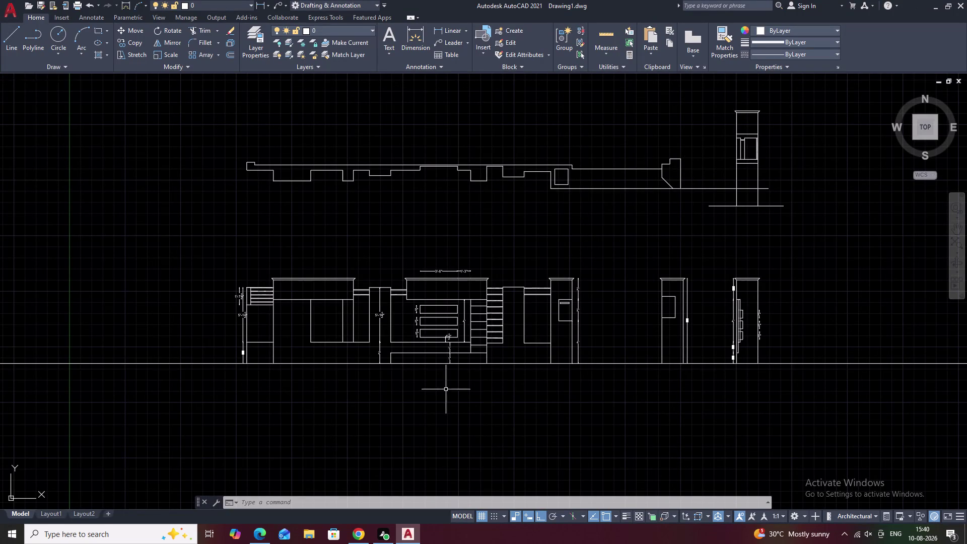
Dimension the roof profile's top step as 9" with a linear dimension above it.
scroll(up, 3)
middle_drag(429, 336, 785, 280)
scroll(down, 3)
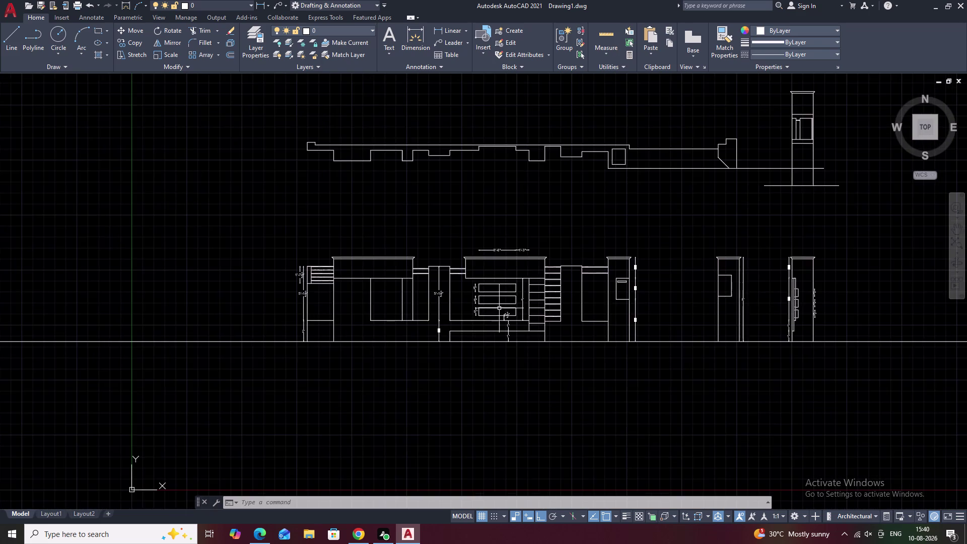
middle_drag(453, 317, 624, 287)
scroll(up, 3)
middle_drag(563, 309, 447, 337)
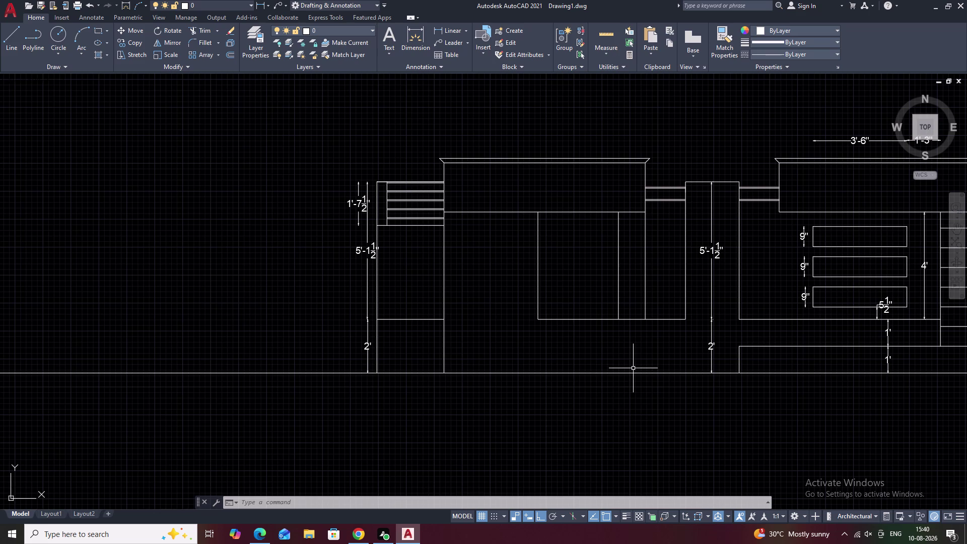
middle_drag(600, 344, 417, 353)
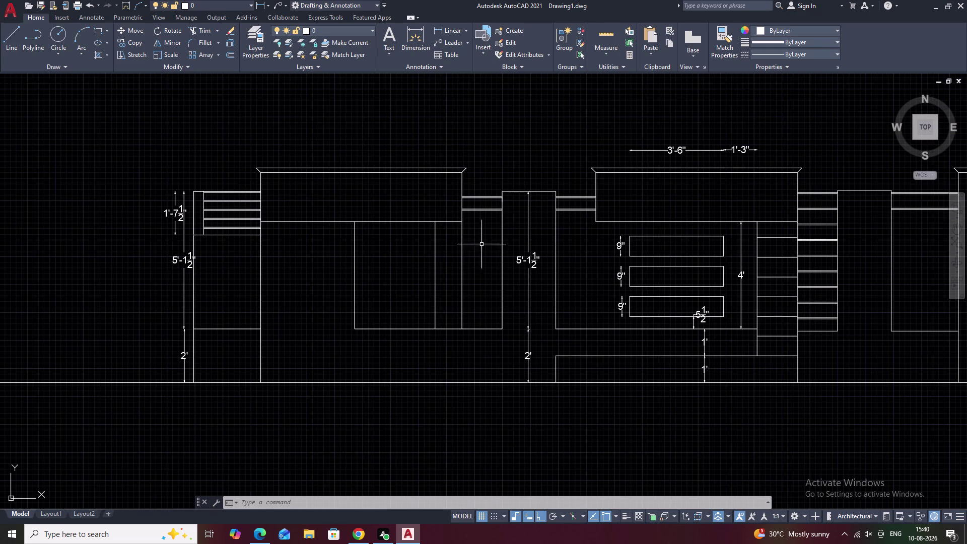
middle_drag(519, 269, 462, 279)
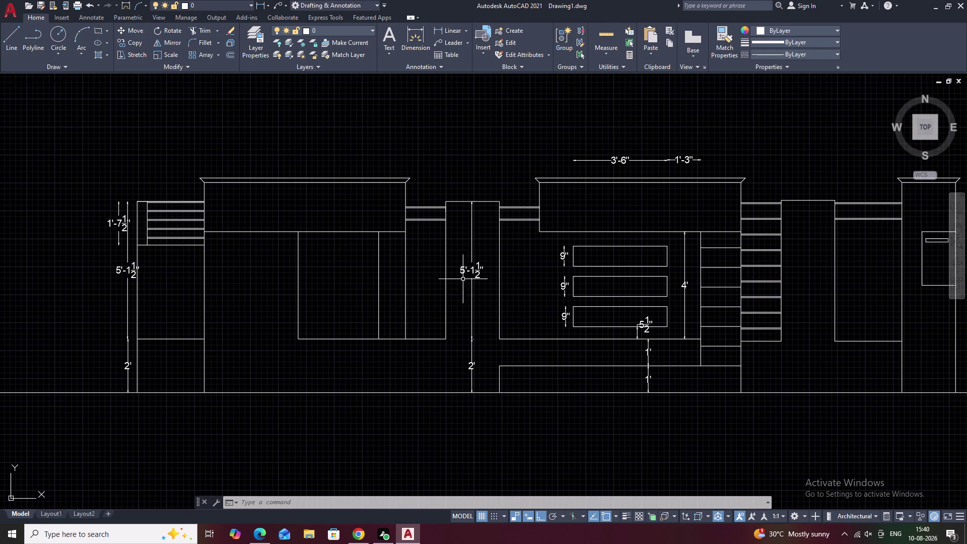
middle_drag(528, 284, 433, 292)
scroll(down, 3)
middle_drag(459, 262, 451, 314)
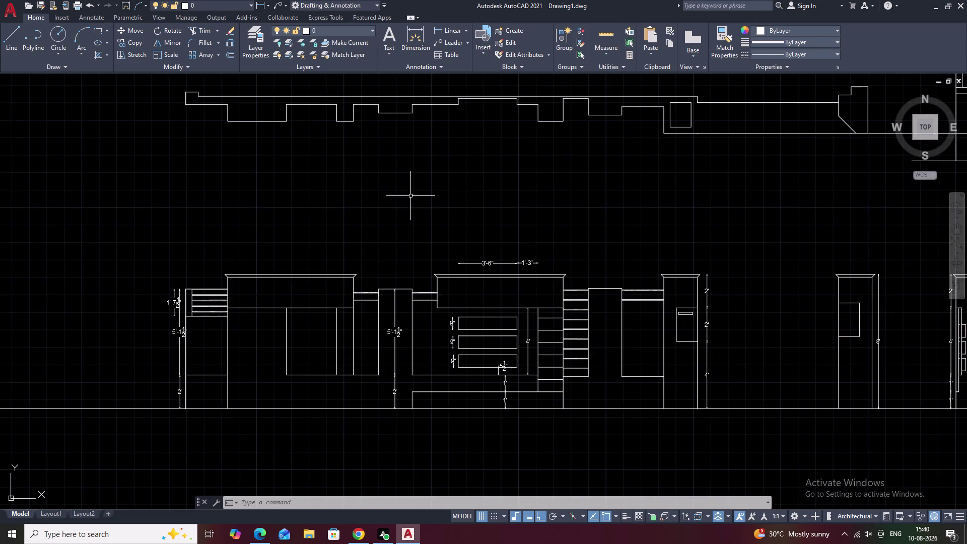
middle_drag(407, 188, 404, 265)
middle_drag(336, 225, 382, 258)
middle_drag(285, 236, 277, 273)
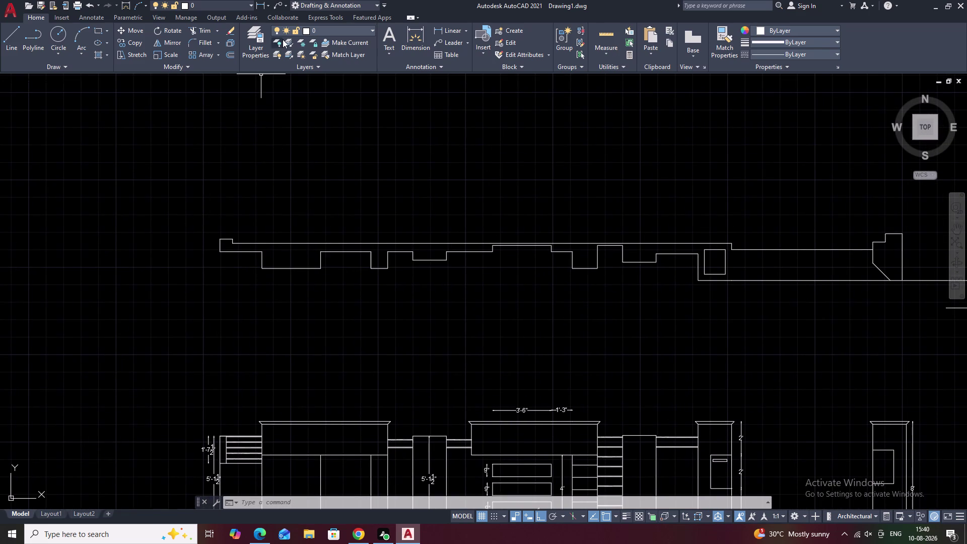
click(437, 25)
scroll(up, 3)
click(450, 28)
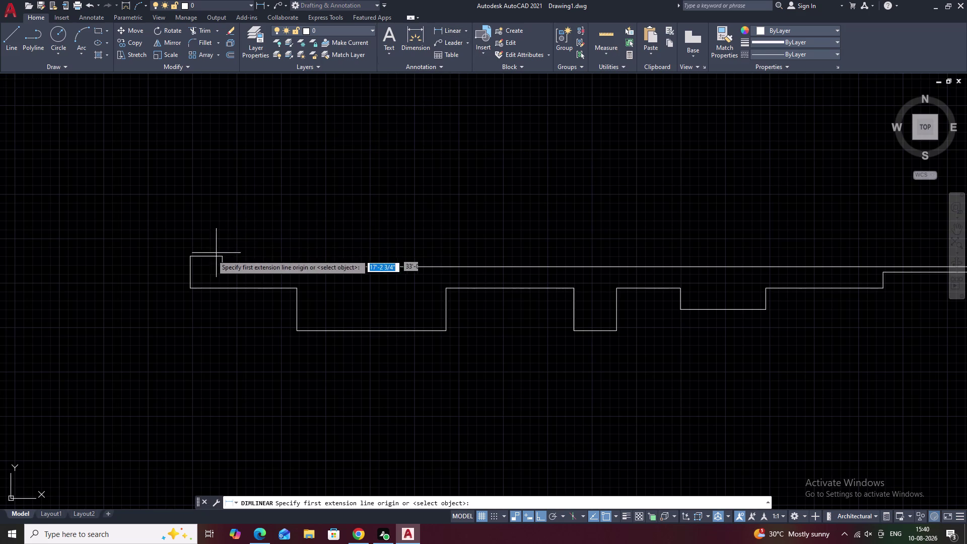
click(189, 258)
click(221, 255)
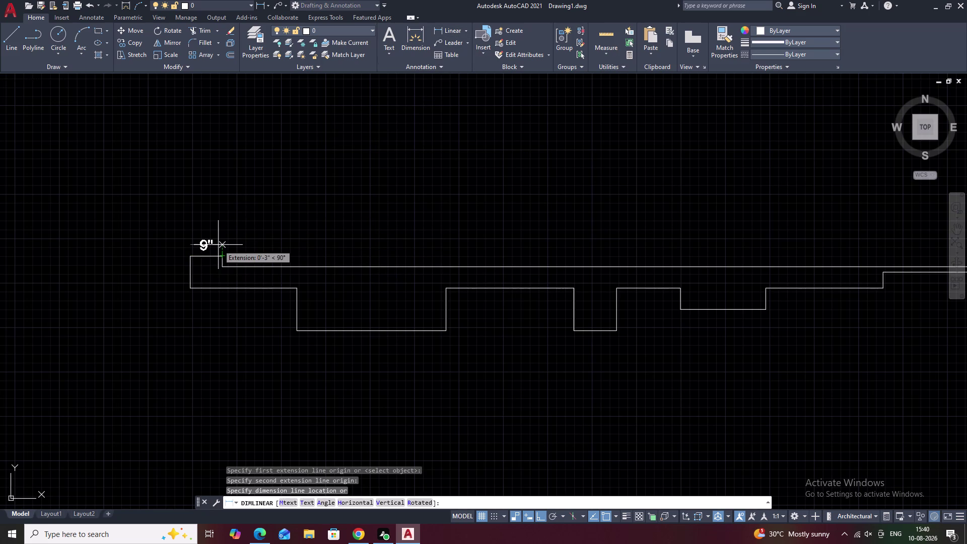
click(218, 244)
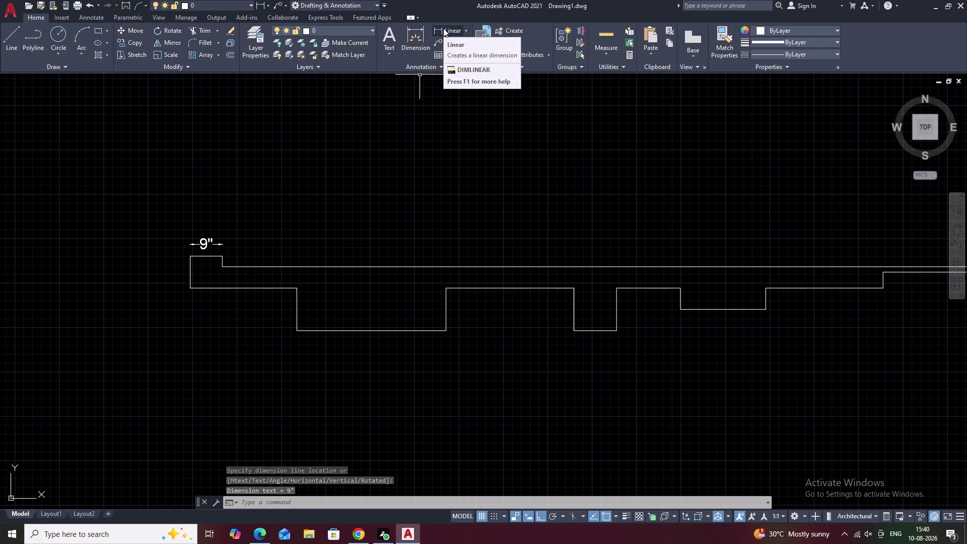
Add a 4½" linear dimension to the left edge height, placed left of the edge.
click(444, 28)
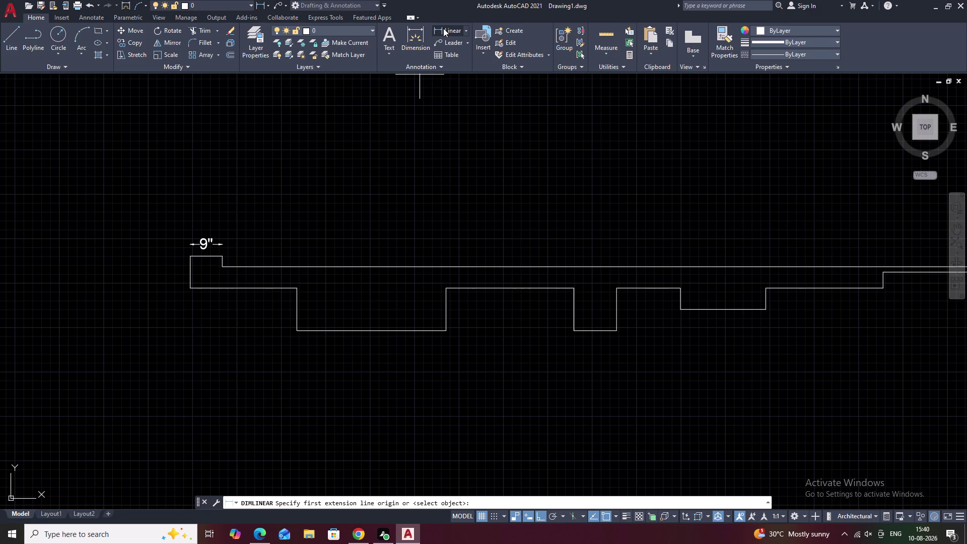
middle_drag(233, 332, 286, 158)
middle_drag(327, 337, 359, 163)
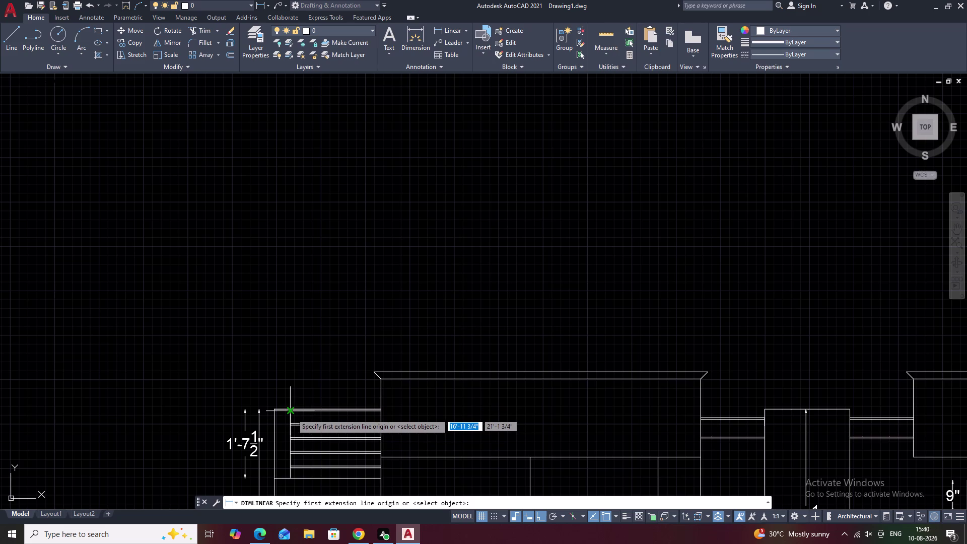
scroll(up, 3)
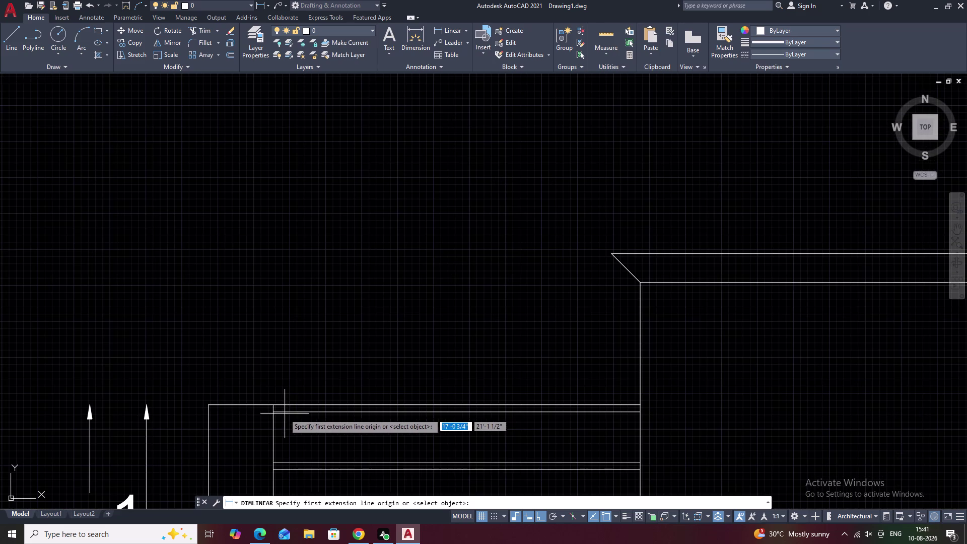
click(276, 407)
click(207, 405)
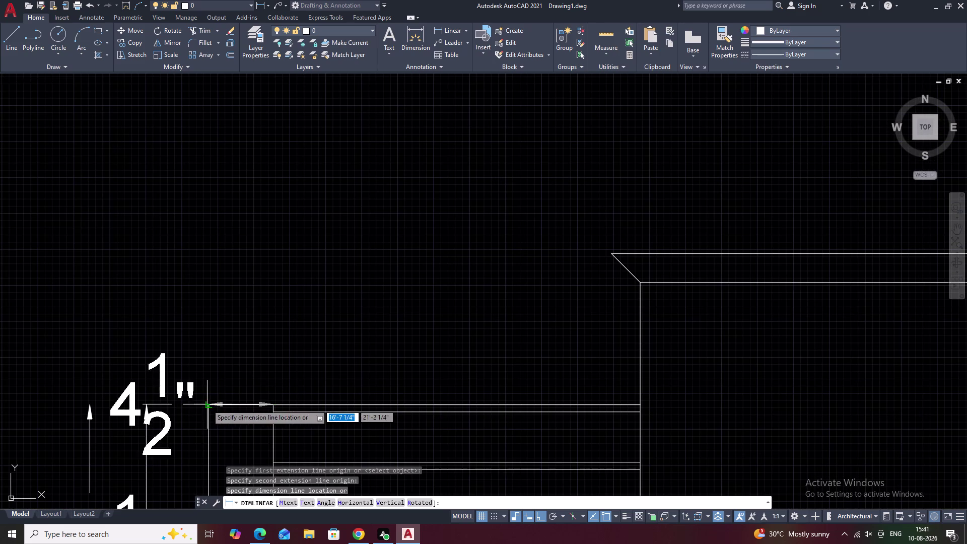
scroll(down, 3)
middle_drag(276, 129, 251, 347)
middle_drag(279, 162, 260, 321)
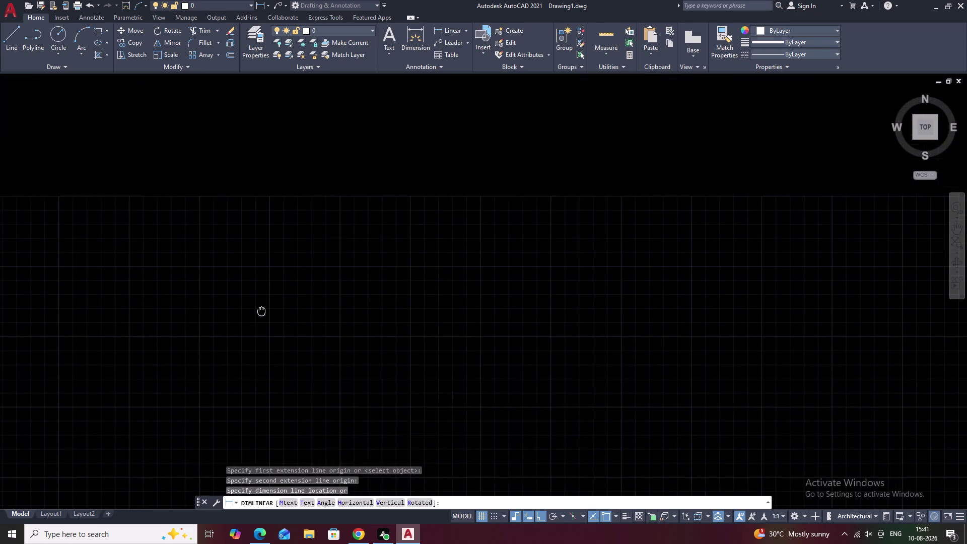
middle_drag(260, 321, 259, 334)
middle_drag(272, 189, 257, 322)
middle_drag(278, 175, 271, 325)
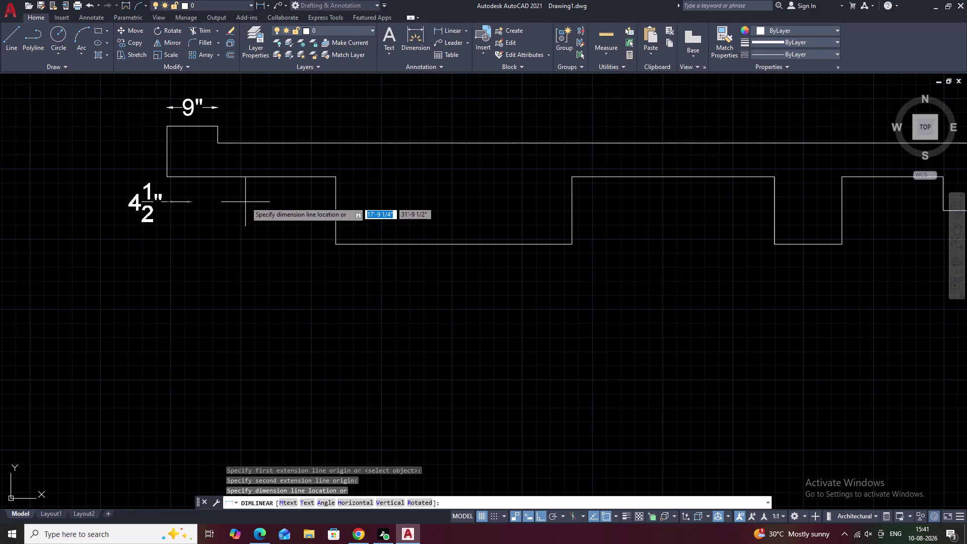
click(229, 235)
scroll(down, 3)
middle_drag(312, 349, 312, 336)
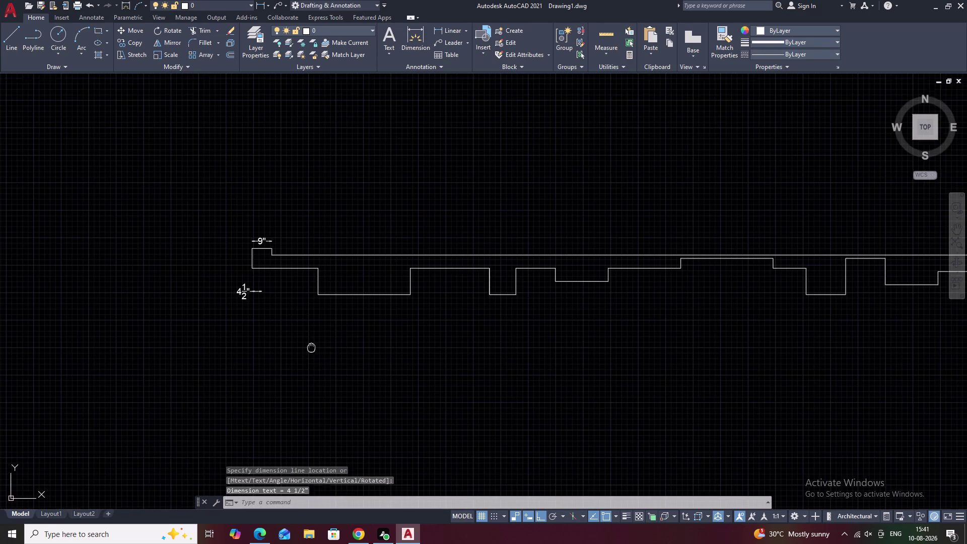
middle_drag(311, 336, 315, 215)
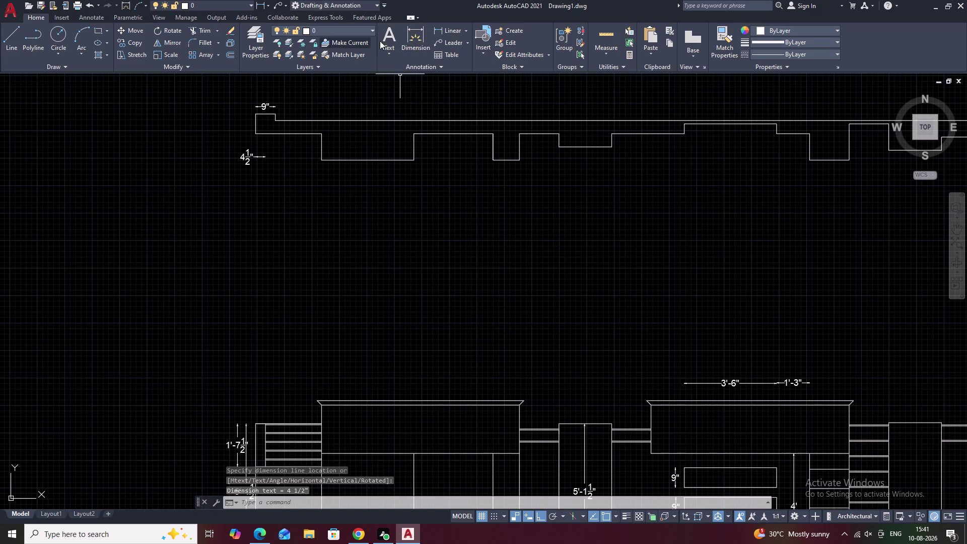
Start a linear dimension across the elevation's upper band, then cancel it.
click(442, 25)
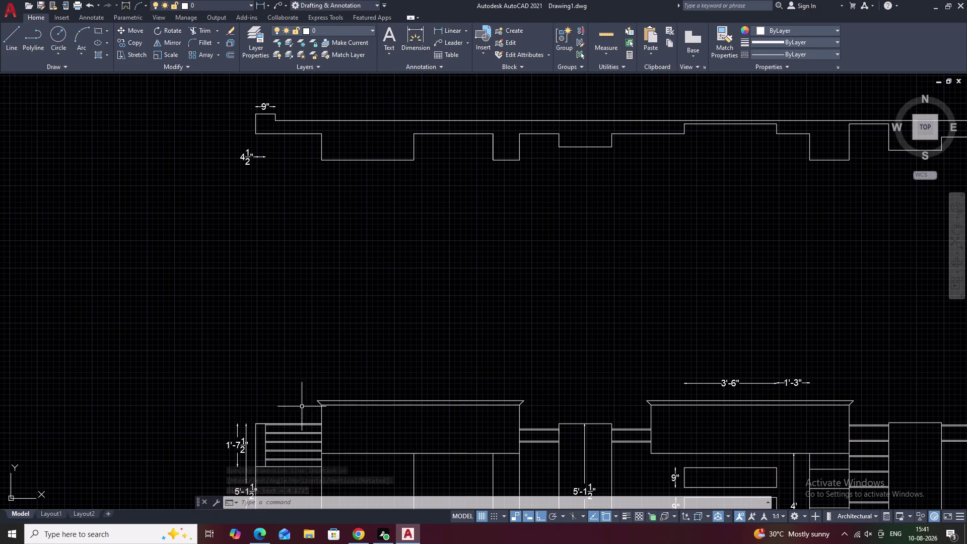
scroll(up, 3)
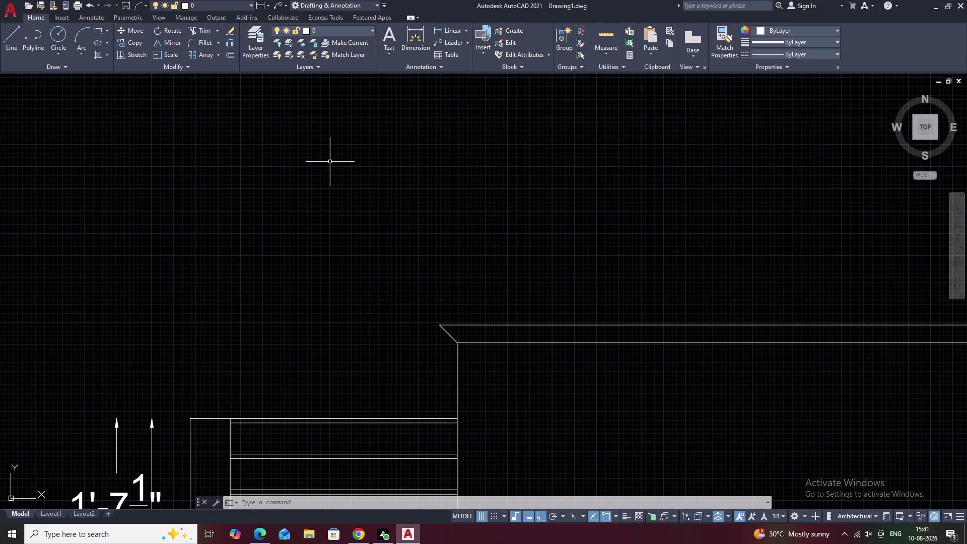
click(440, 31)
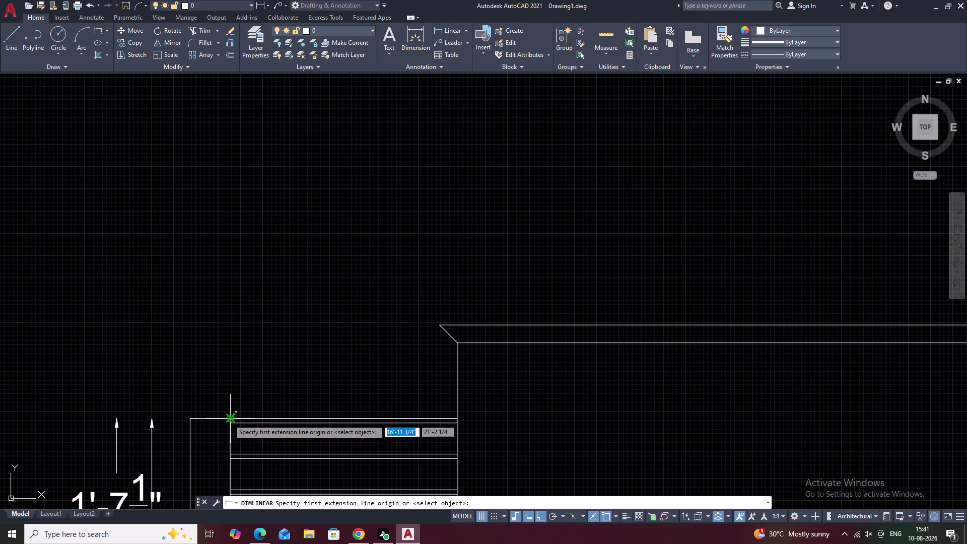
click(229, 419)
click(460, 419)
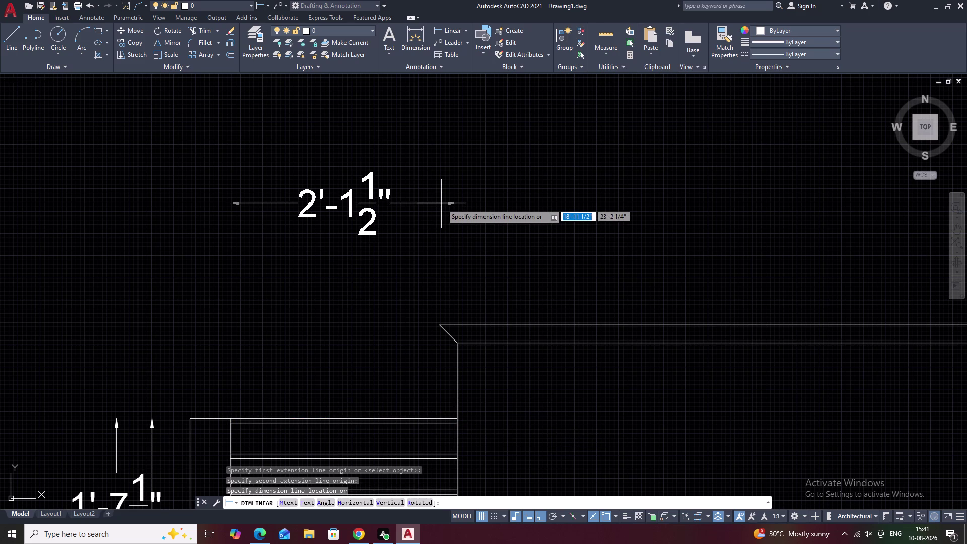
key(Escape)
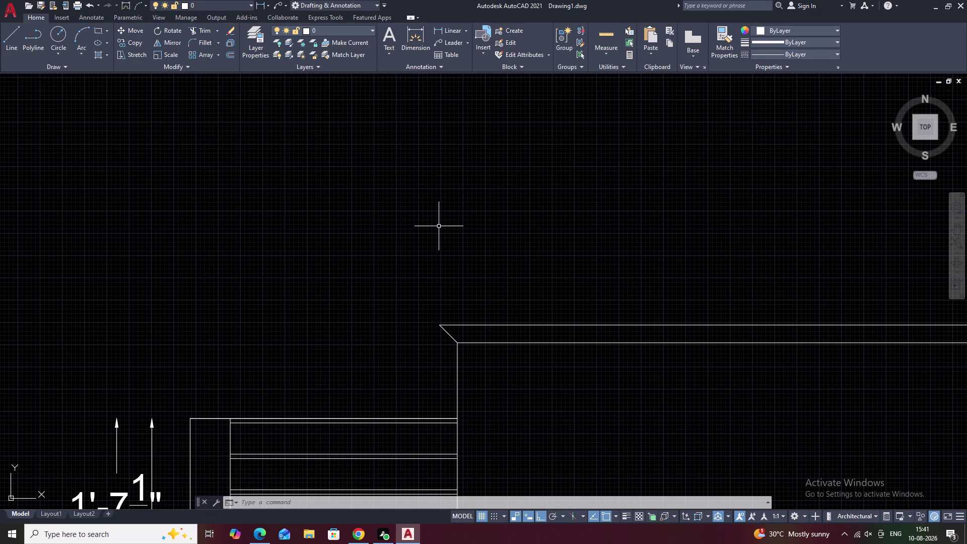
Pick a second band dimension from its left end to the wall corner, then cancel it.
scroll(down, 3)
scroll(down, 3)
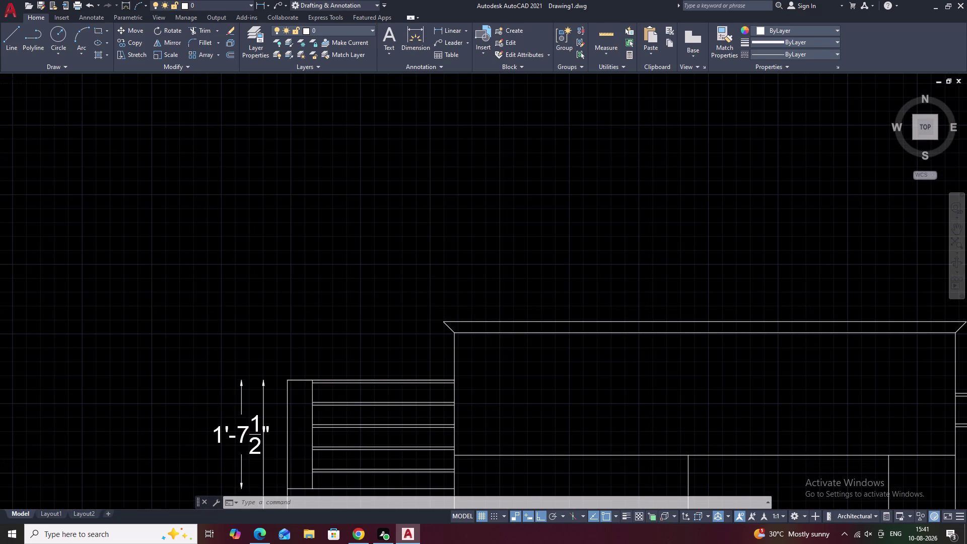
middle_drag(395, 252, 393, 301)
click(444, 25)
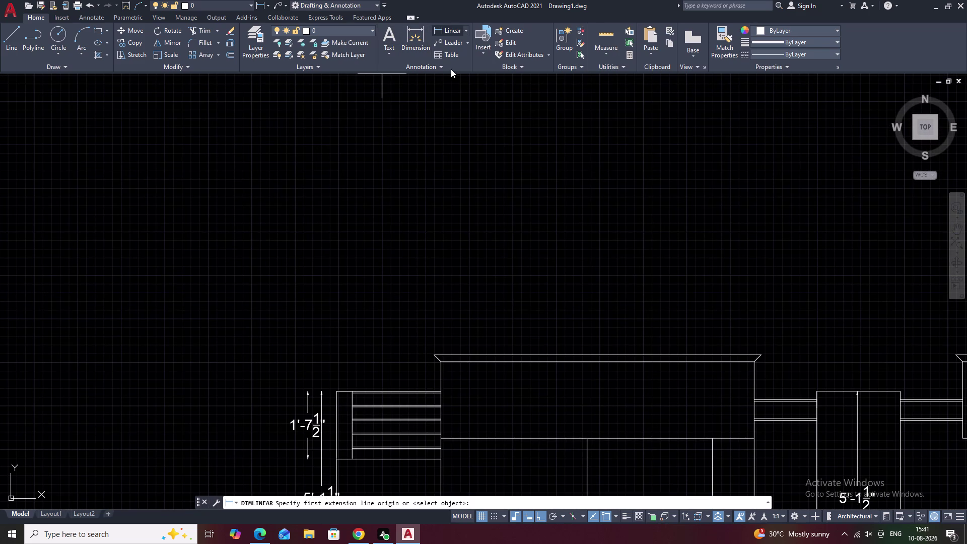
scroll(up, 3)
scroll(up, 3)
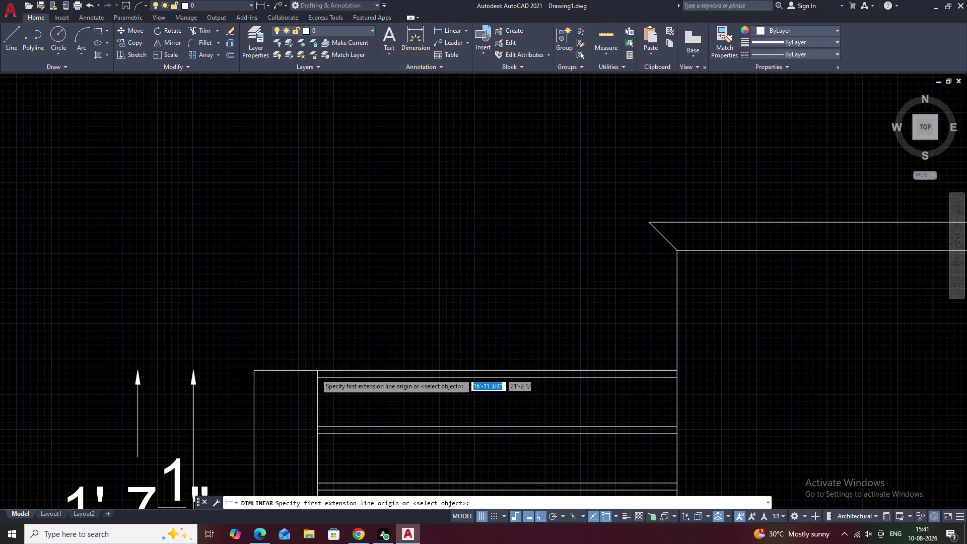
scroll(up, 3)
click(317, 377)
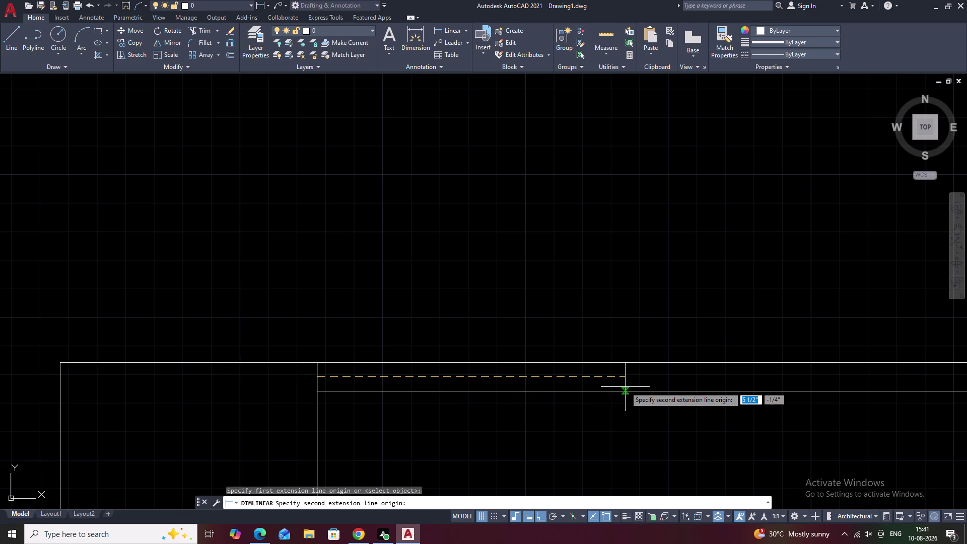
middle_drag(625, 387, 354, 393)
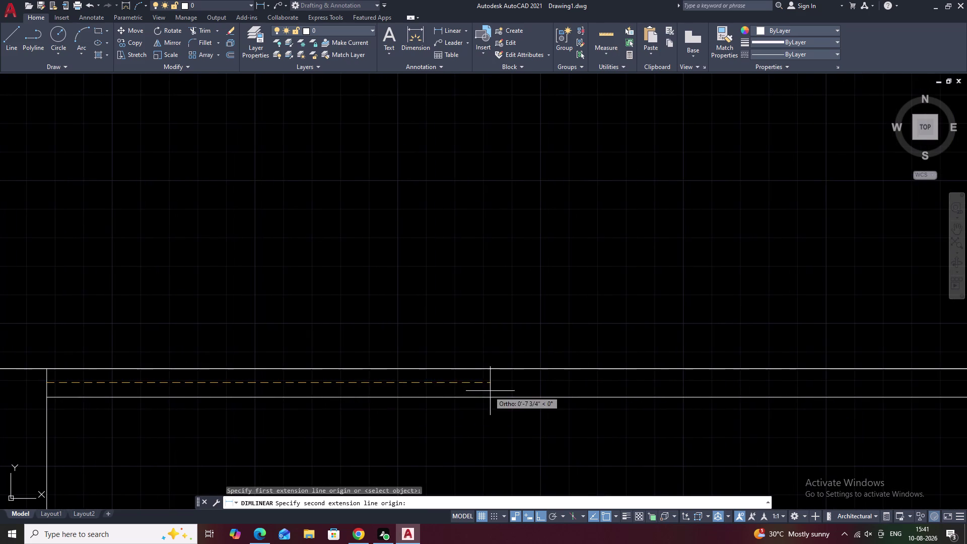
middle_drag(491, 392, 138, 366)
middle_drag(519, 378, 151, 364)
scroll(down, 3)
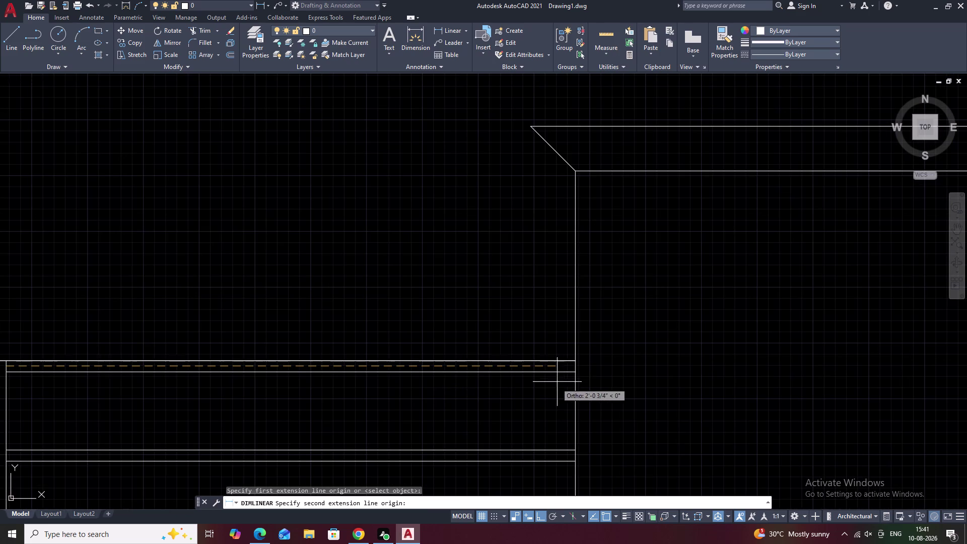
click(575, 366)
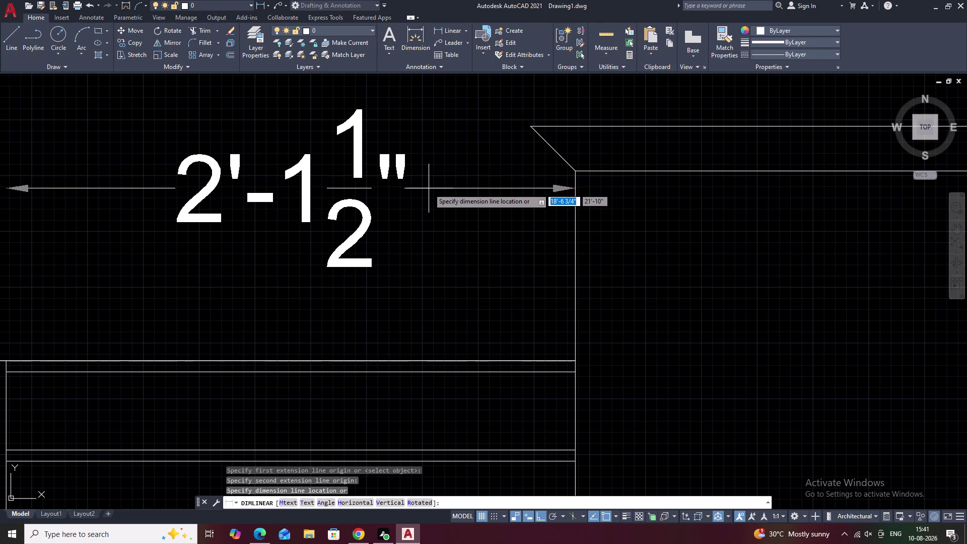
key(Escape)
scroll(down, 3)
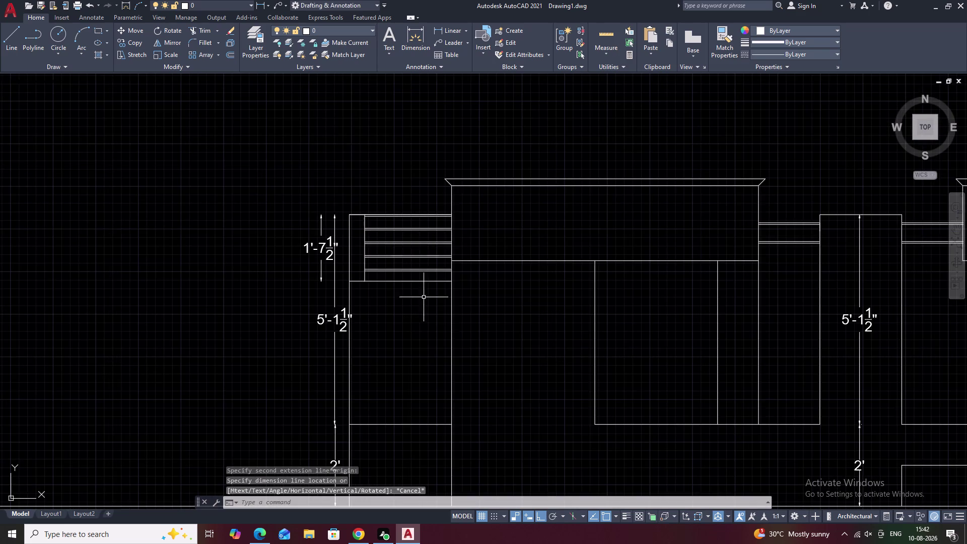
middle_drag(436, 346, 422, 210)
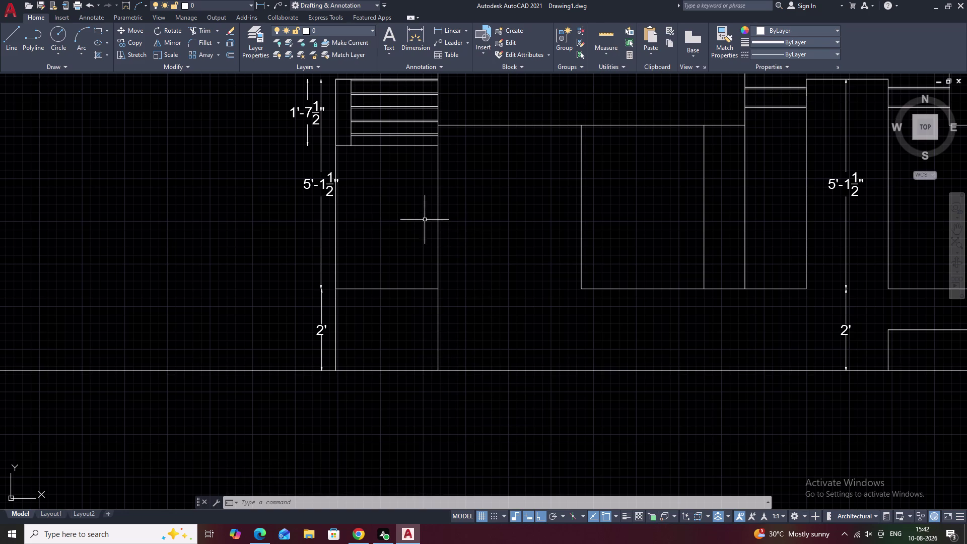
Dimension the roof profile's lower span as 2'-6".
scroll(down, 3)
middle_drag(416, 177, 379, 394)
middle_drag(366, 175, 372, 310)
middle_drag(377, 259, 378, 325)
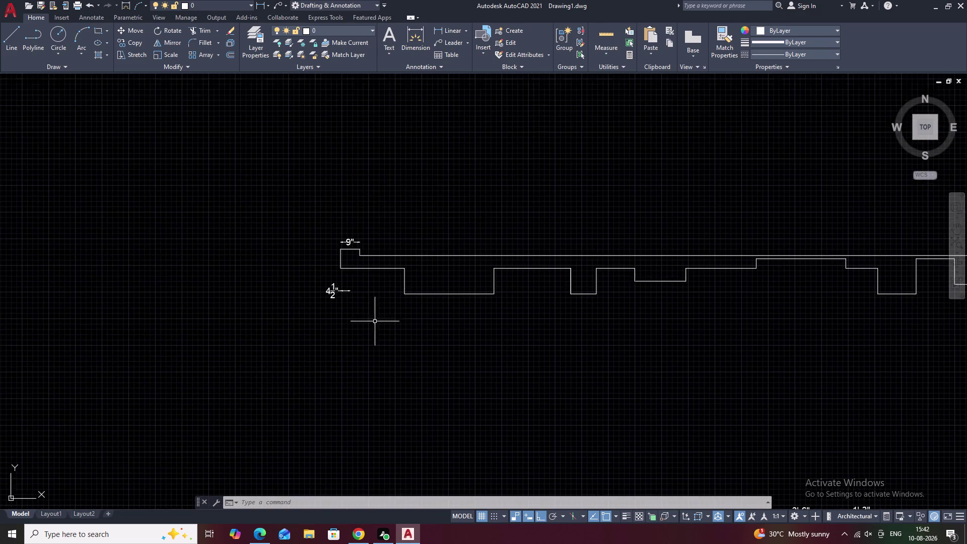
scroll(up, 3)
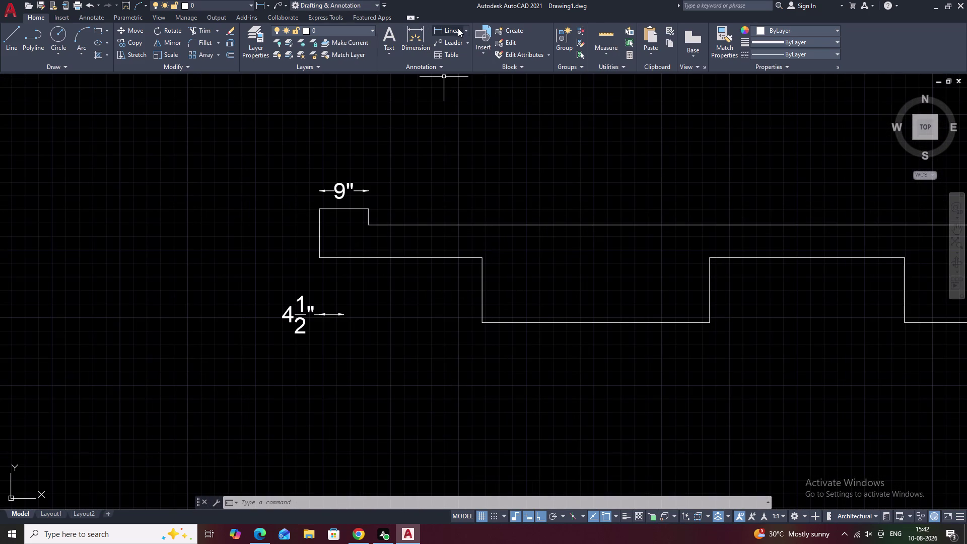
click(458, 28)
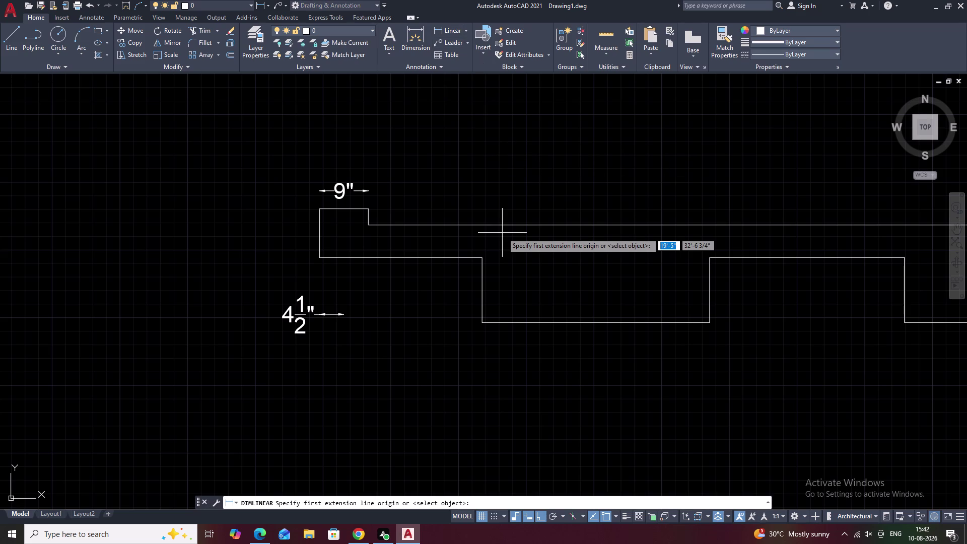
click(483, 323)
click(316, 259)
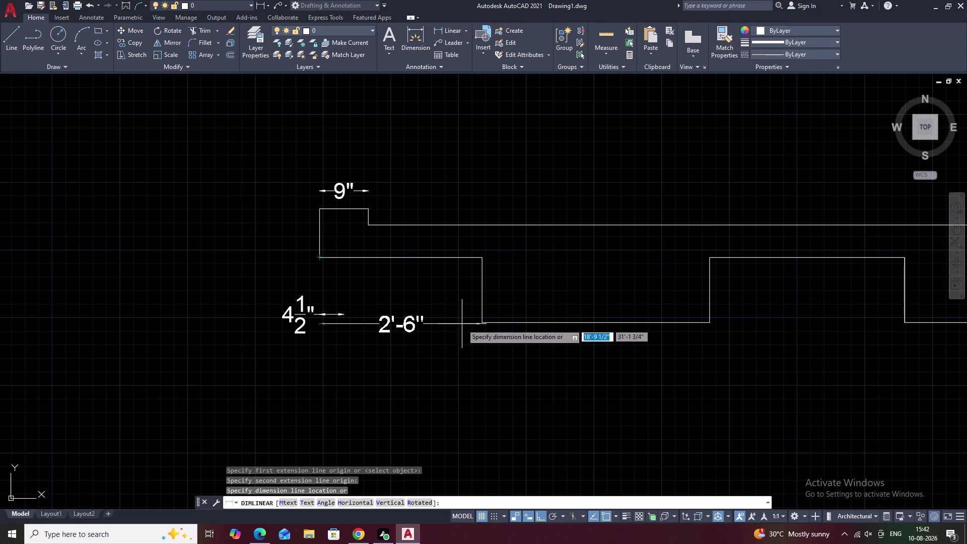
click(462, 323)
Try stretching the 4½" dimension by its grip, then cancel and clear the selection.
scroll(down, 3)
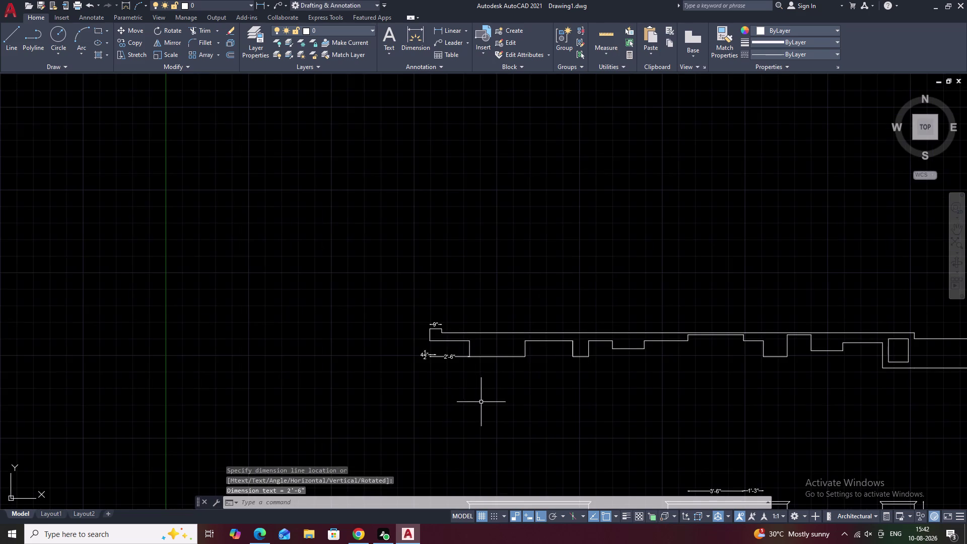
middle_drag(475, 388, 423, 234)
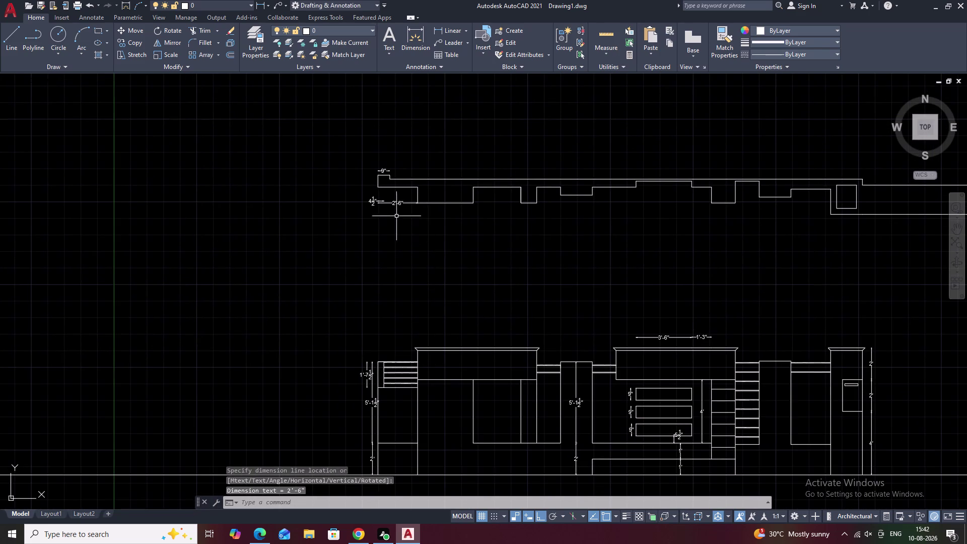
scroll(up, 3)
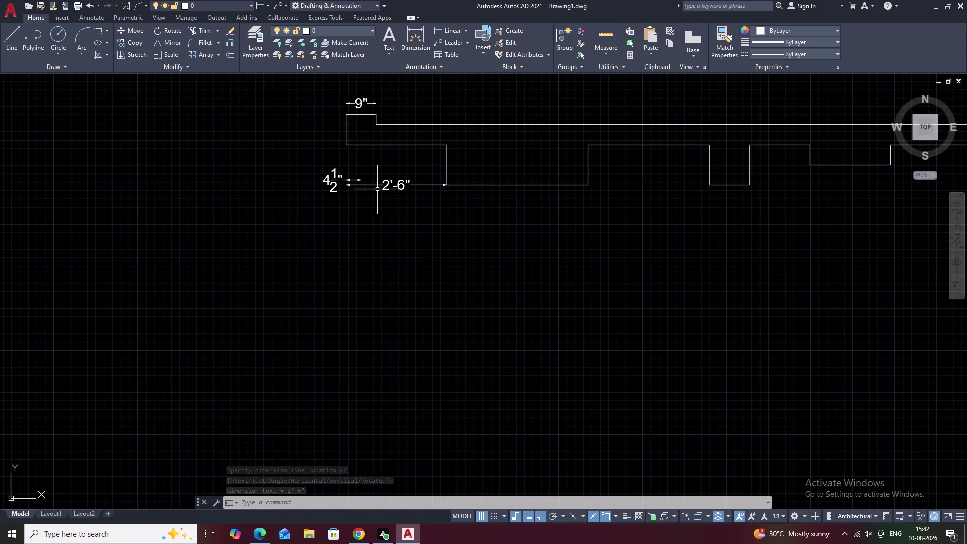
scroll(up, 3)
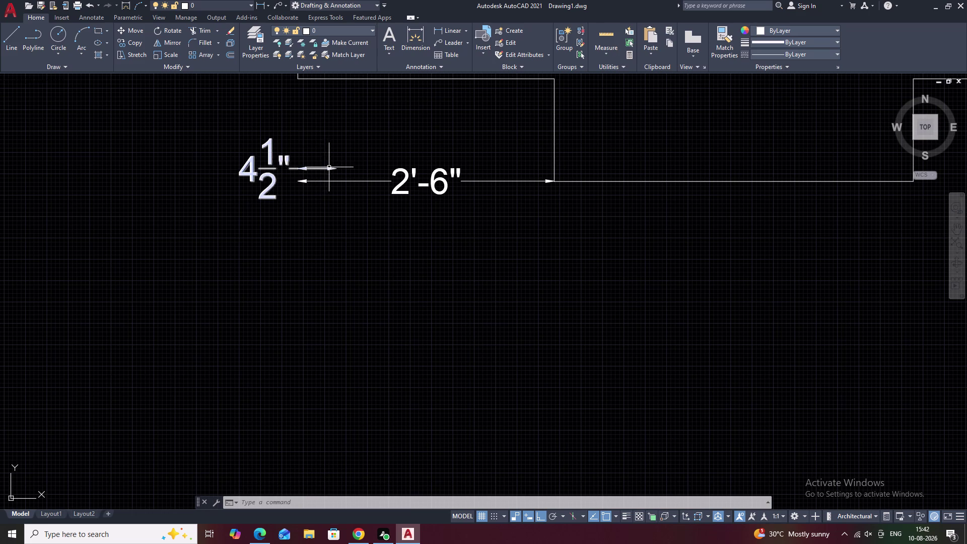
click(332, 168)
click(296, 168)
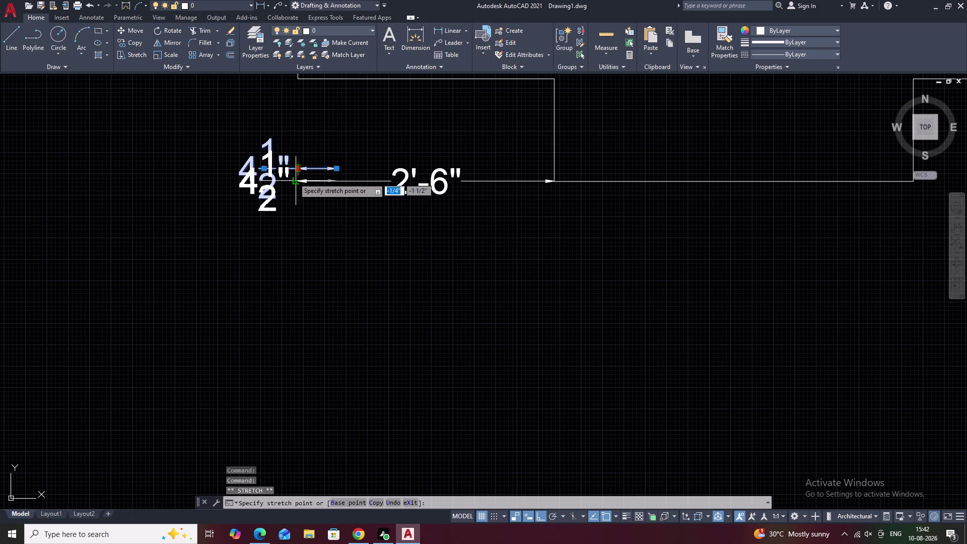
click(293, 183)
click(339, 218)
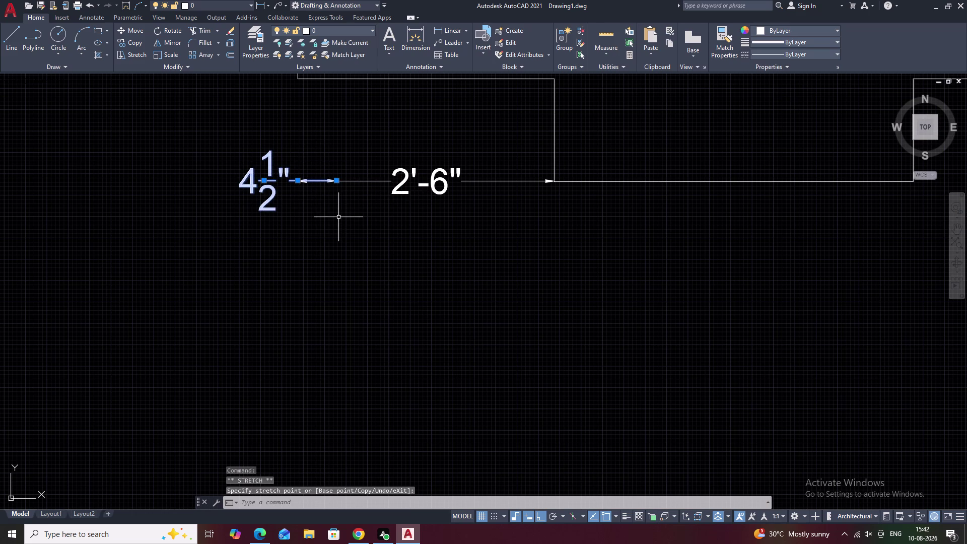
key(Escape)
scroll(down, 3)
key(Escape)
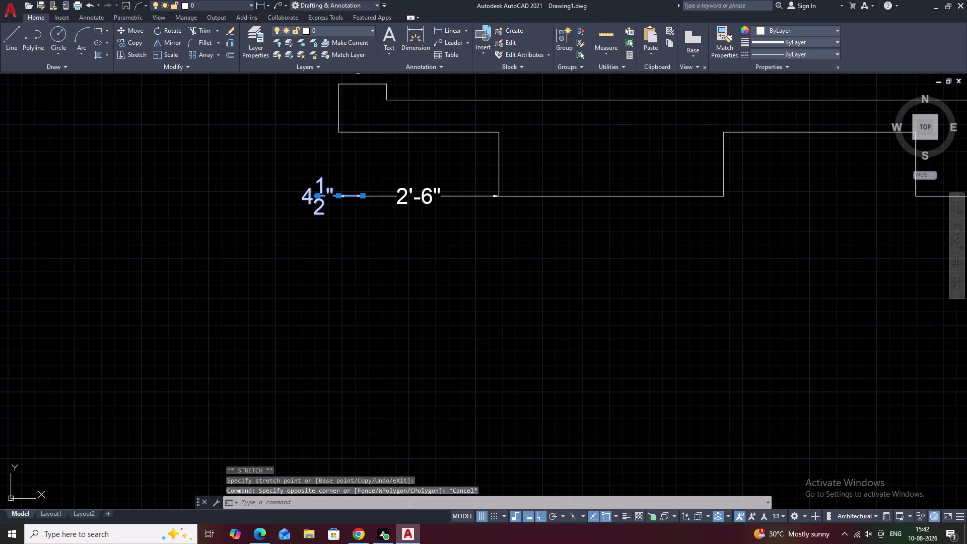
scroll(down, 3)
middle_drag(450, 244, 381, 257)
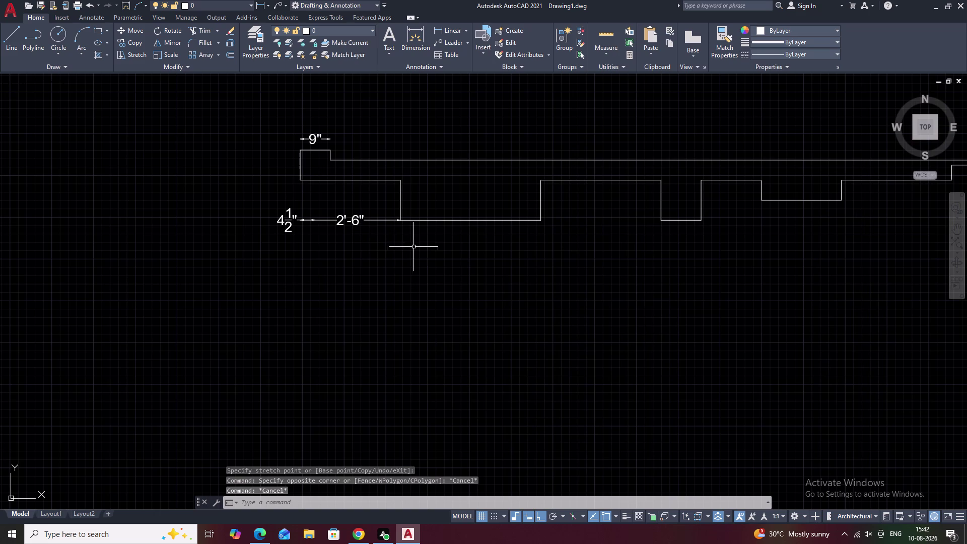
middle_drag(443, 242, 405, 256)
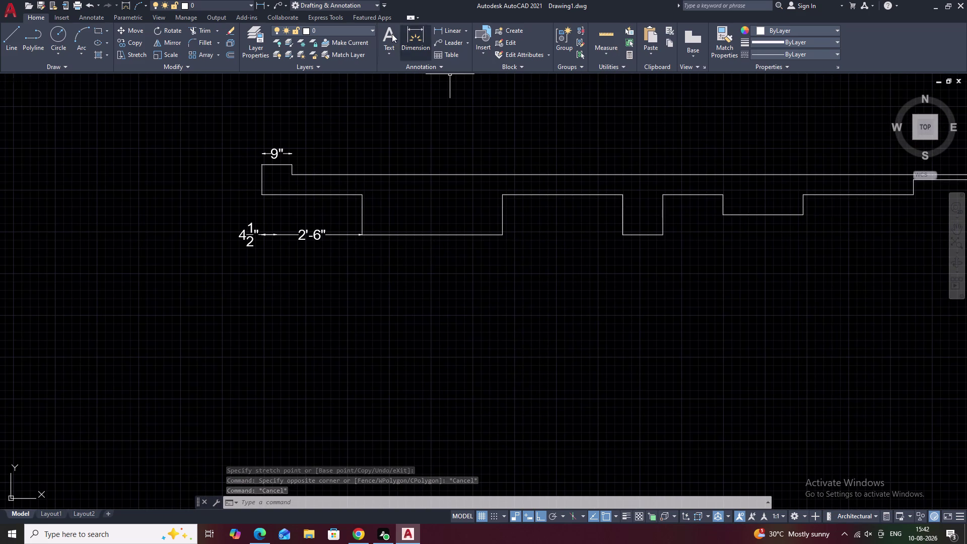
Add the 1'-6" step-height dimension and the 3'-6" span dimension.
click(443, 27)
click(433, 234)
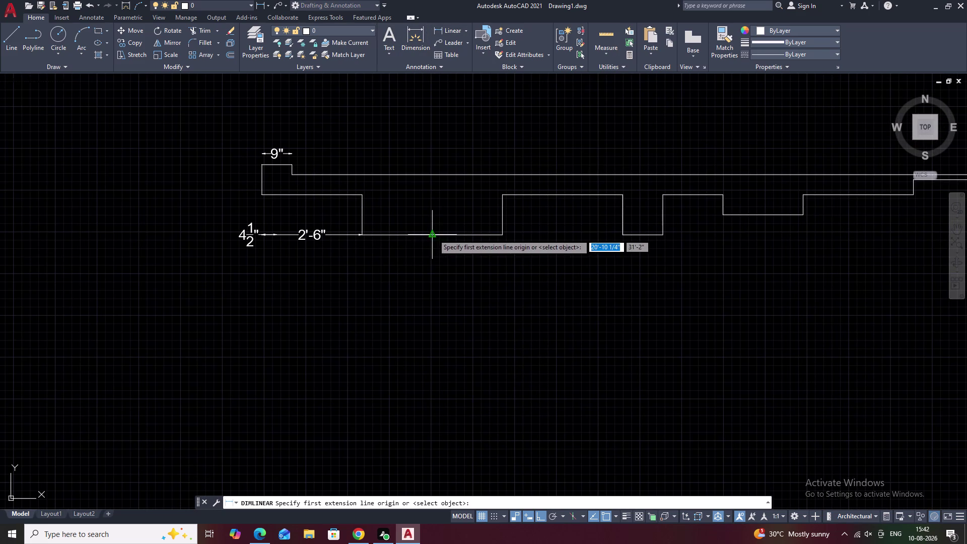
click(433, 176)
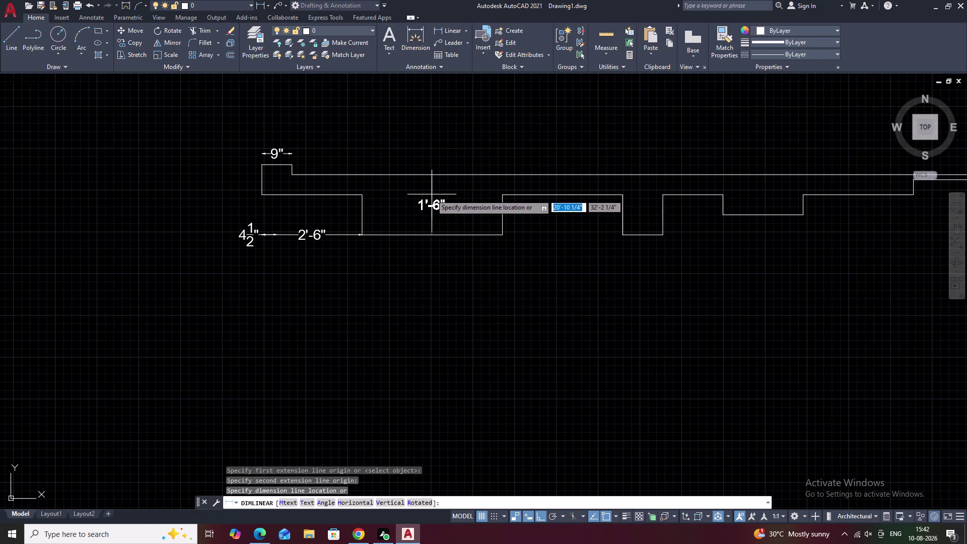
click(427, 194)
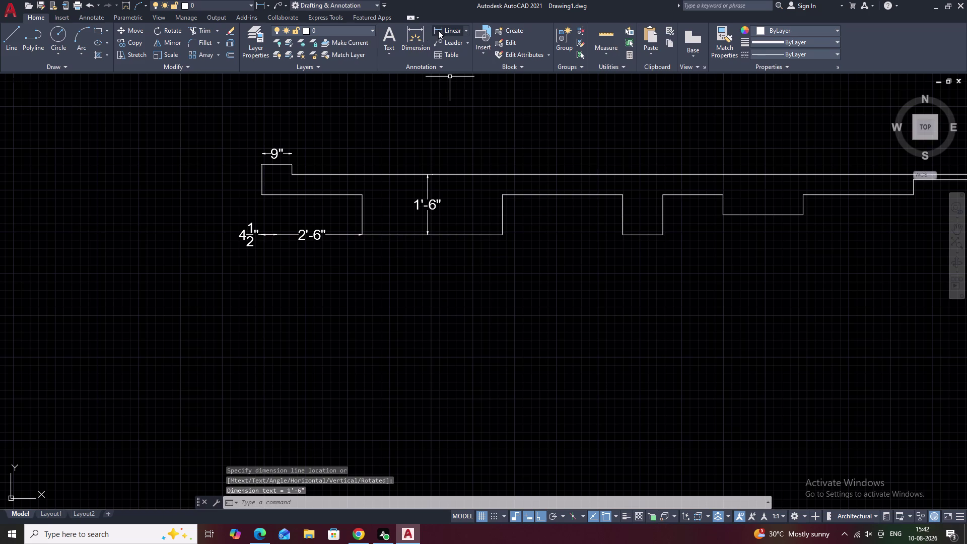
click(447, 30)
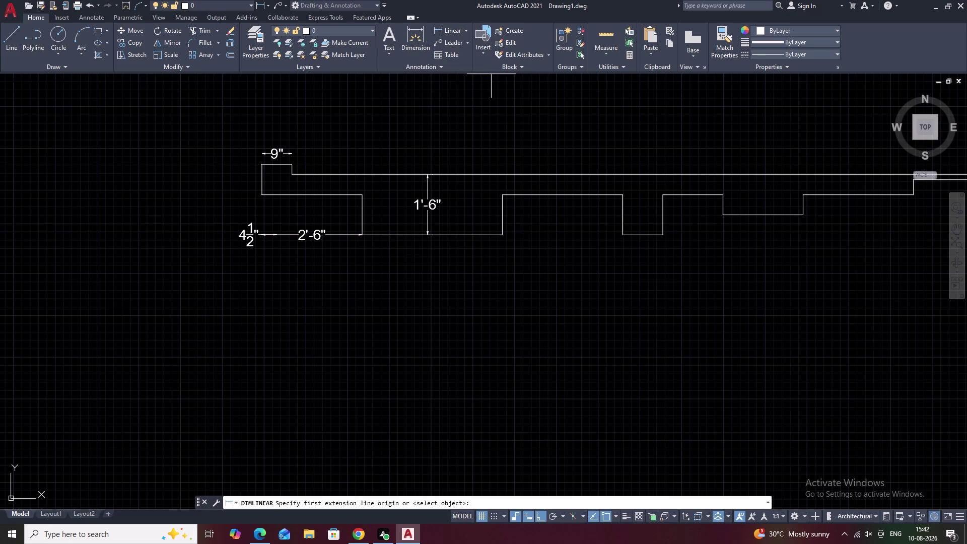
click(365, 236)
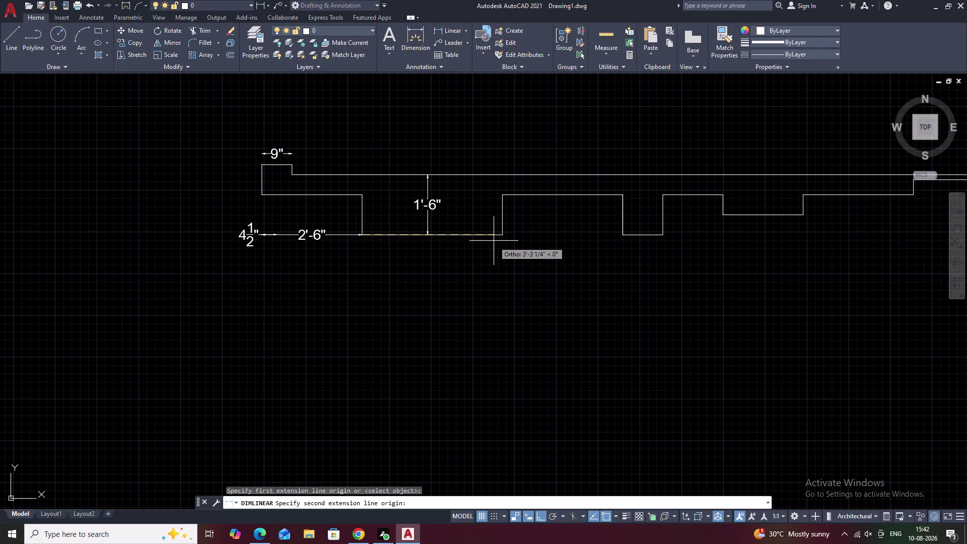
click(503, 237)
click(498, 250)
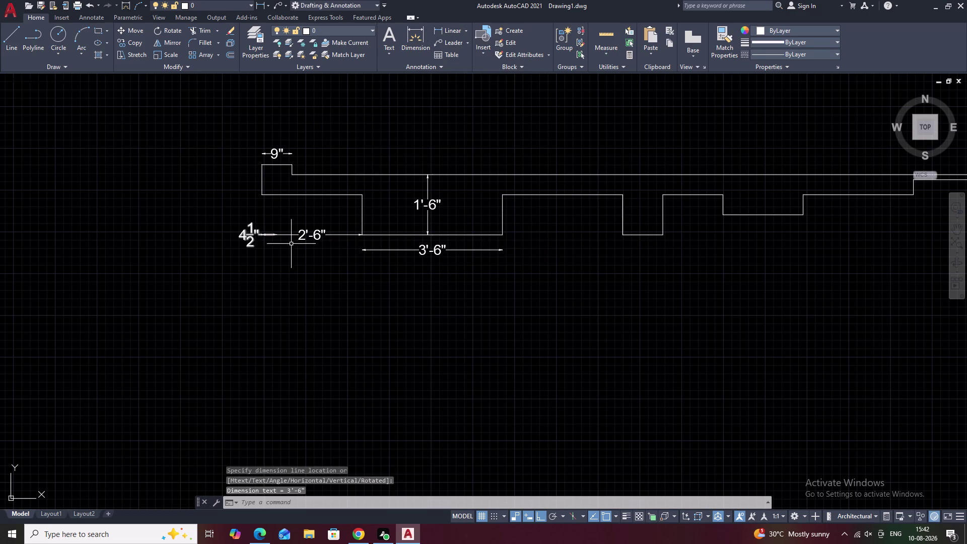
double_click(313, 234)
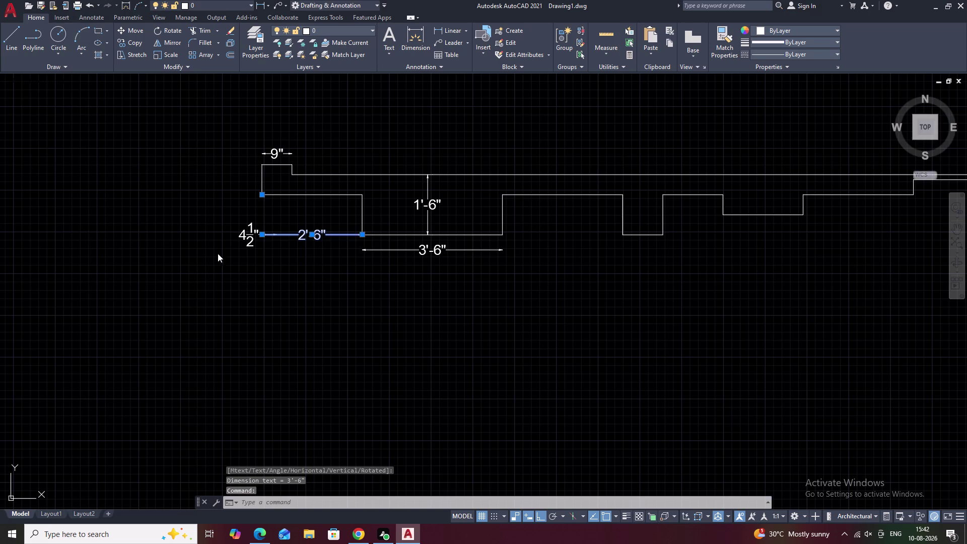
Move the 4½" and 2'-6" dimensions into line with the 3'-6" dimension.
click(242, 235)
click(246, 233)
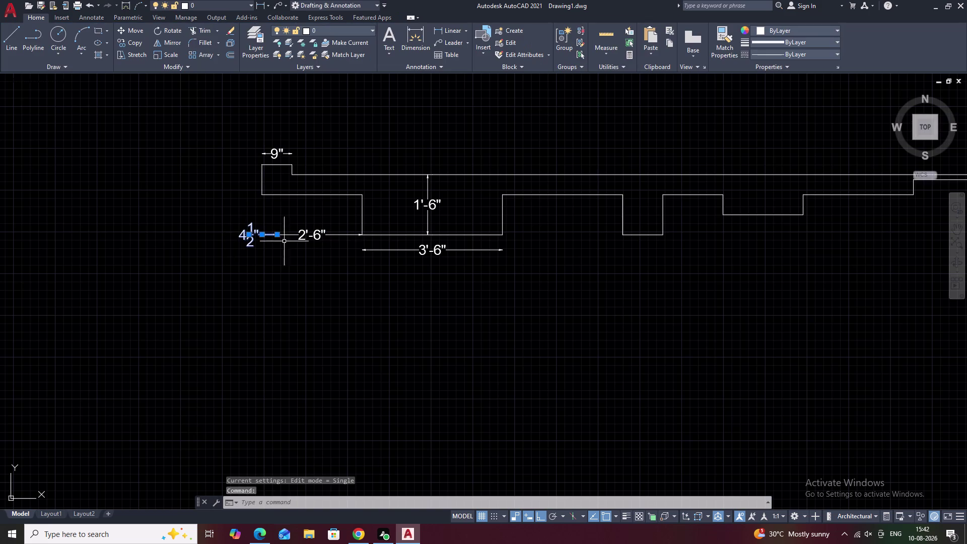
click(316, 236)
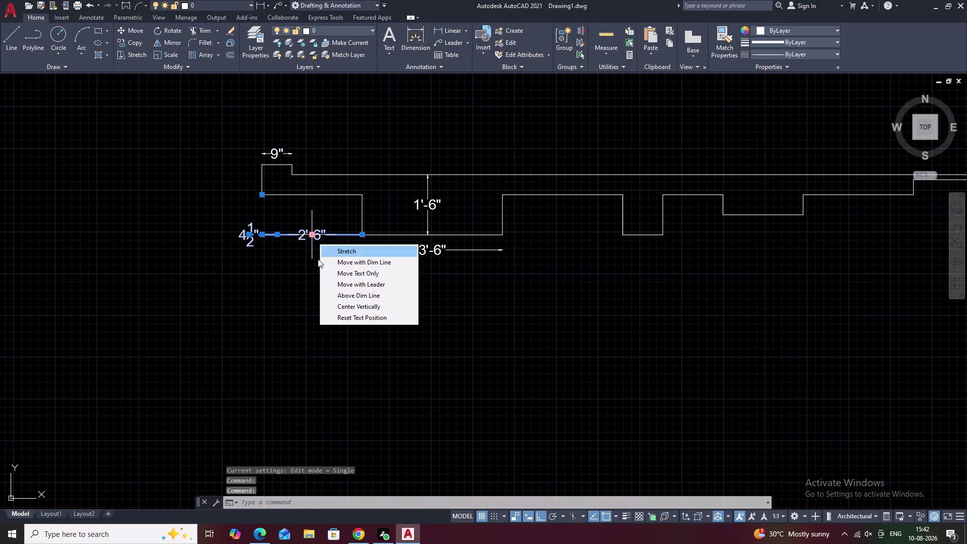
key(space)
text(m)
key(space)
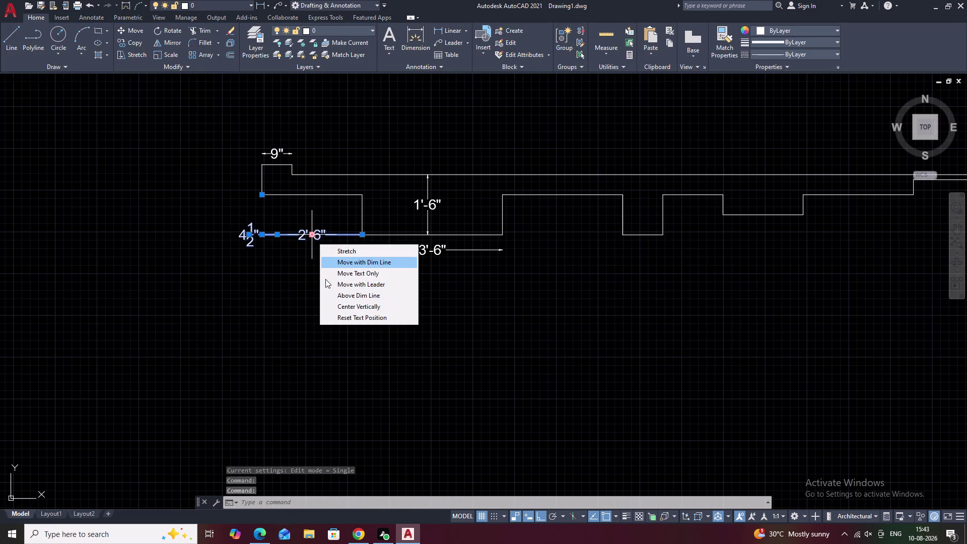
key(space)
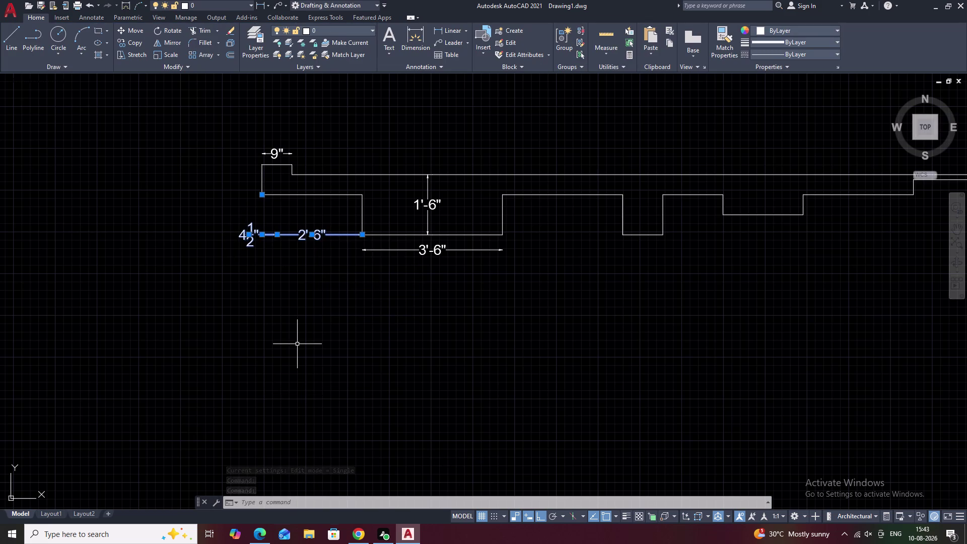
key(m)
key(space)
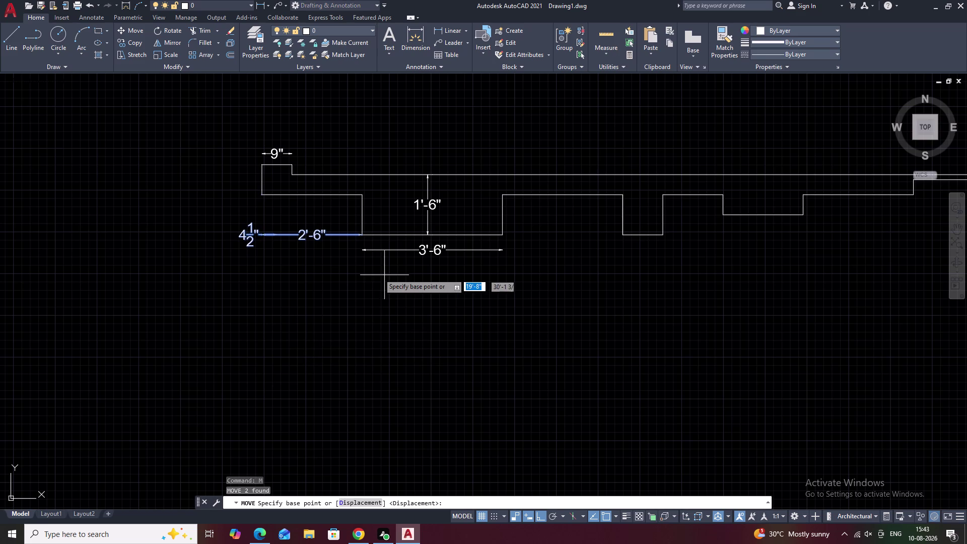
click(286, 237)
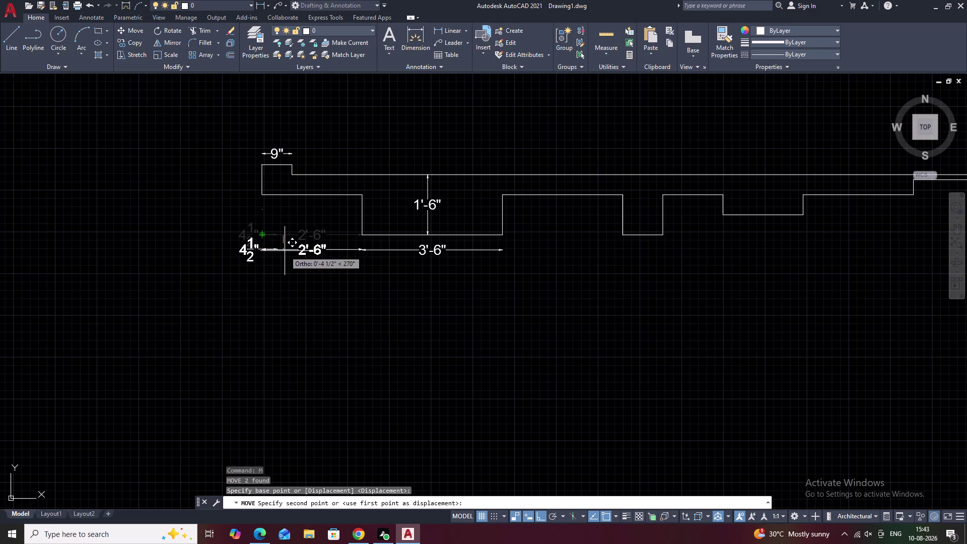
scroll(up, 3)
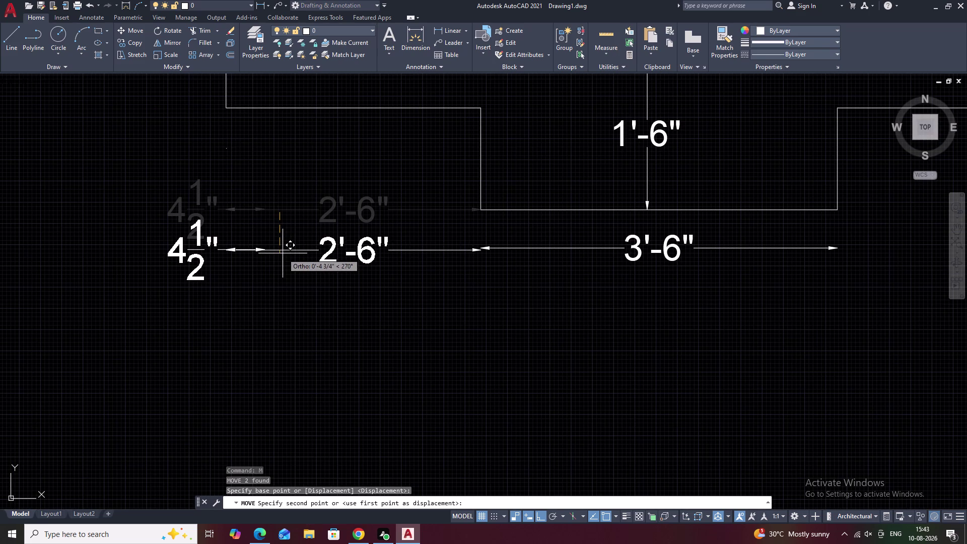
click(281, 252)
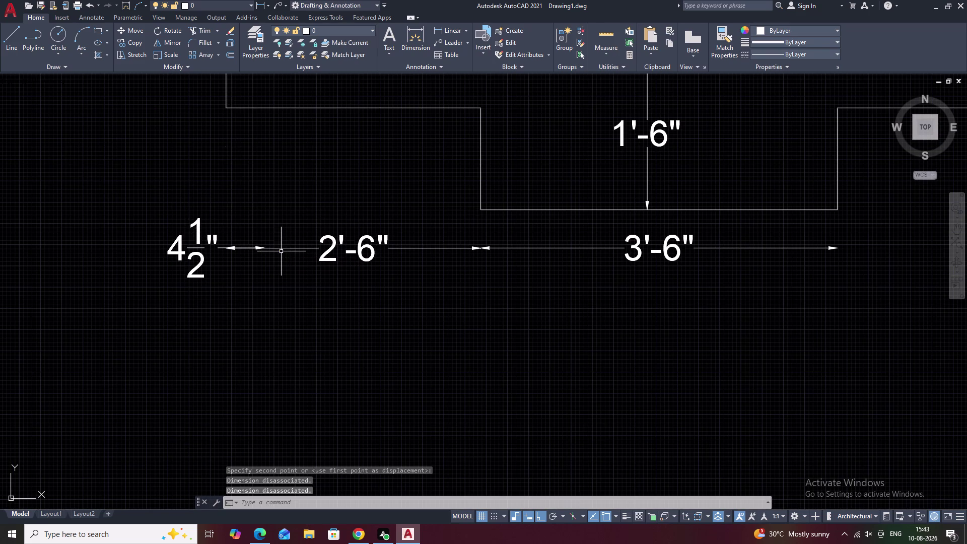
Pan along the dimensioned outline and cancel the running command.
scroll(down, 3)
middle_drag(372, 304, 292, 300)
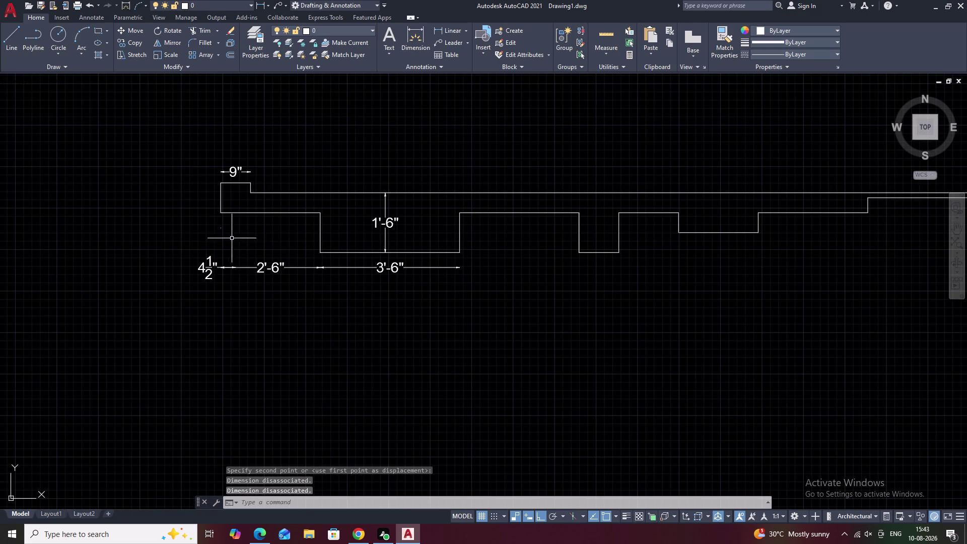
scroll(up, 3)
key(Escape)
click(212, 227)
key(Escape)
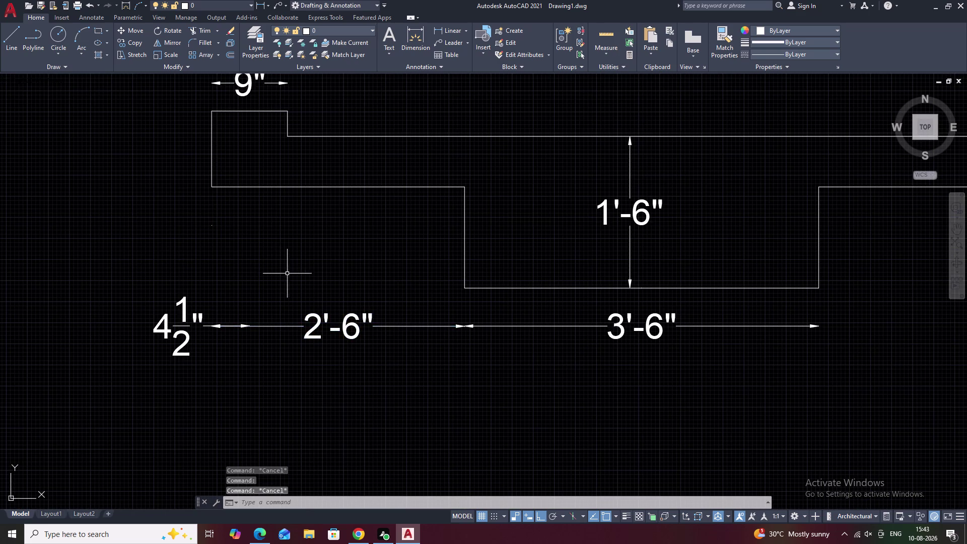
scroll(down, 3)
middle_drag(369, 357, 274, 345)
middle_drag(372, 321, 286, 310)
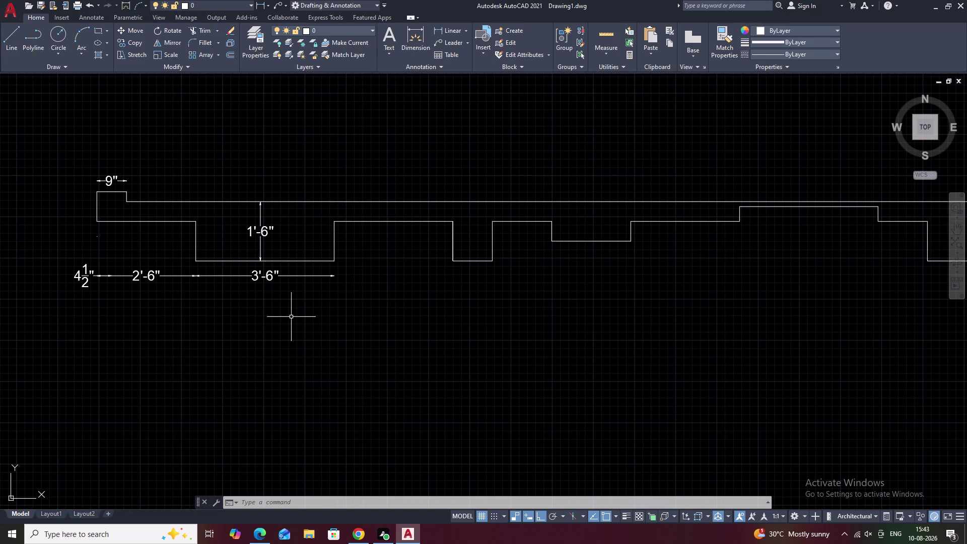
middle_drag(373, 220, 302, 223)
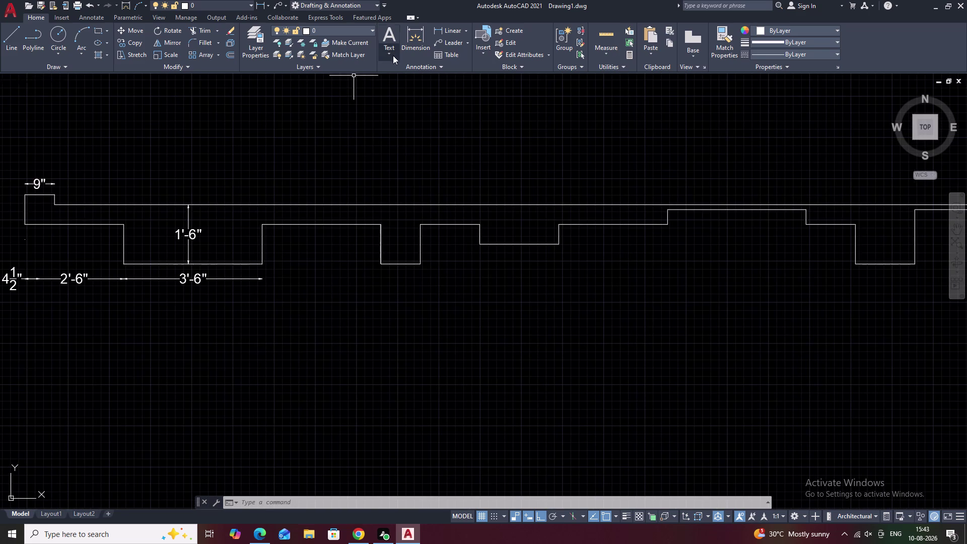
click(450, 26)
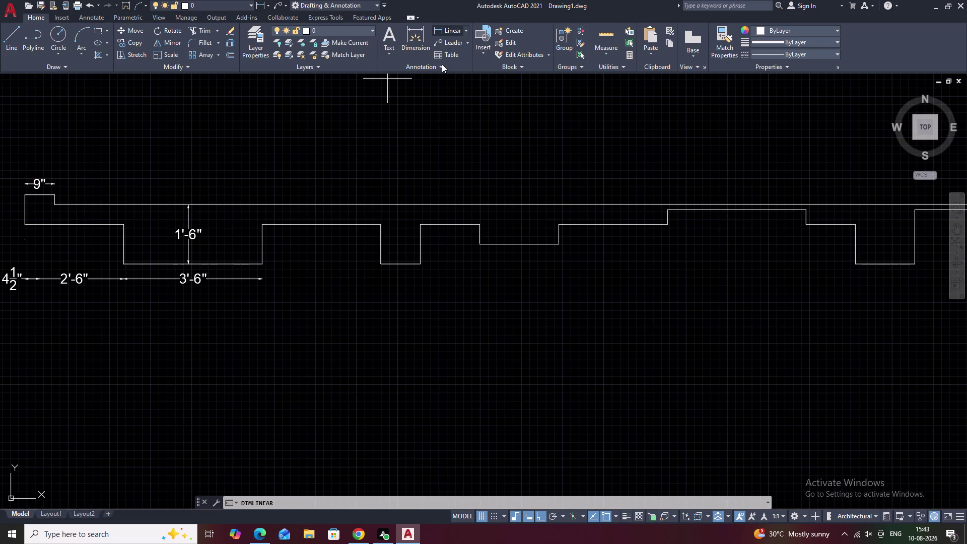
click(316, 225)
click(314, 206)
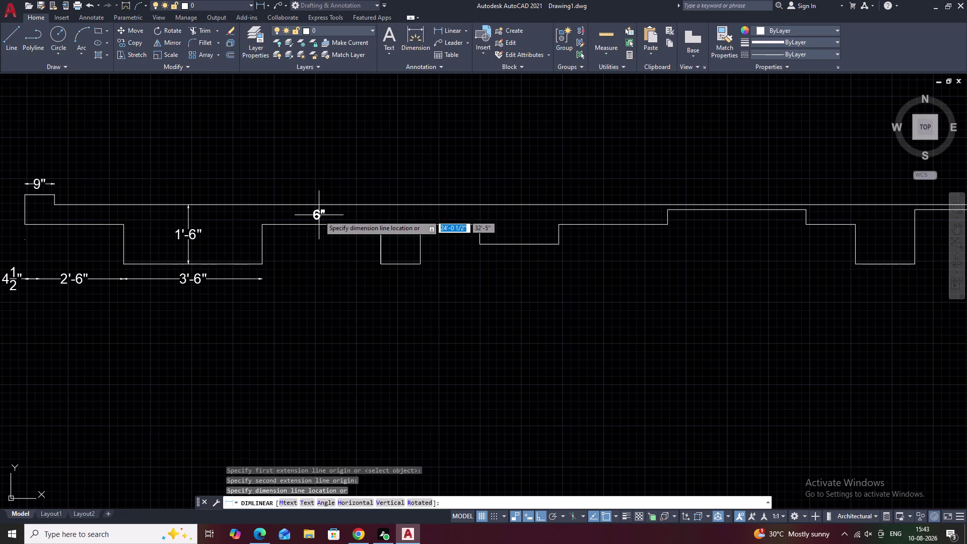
key(Escape)
middle_drag(331, 289, 328, 269)
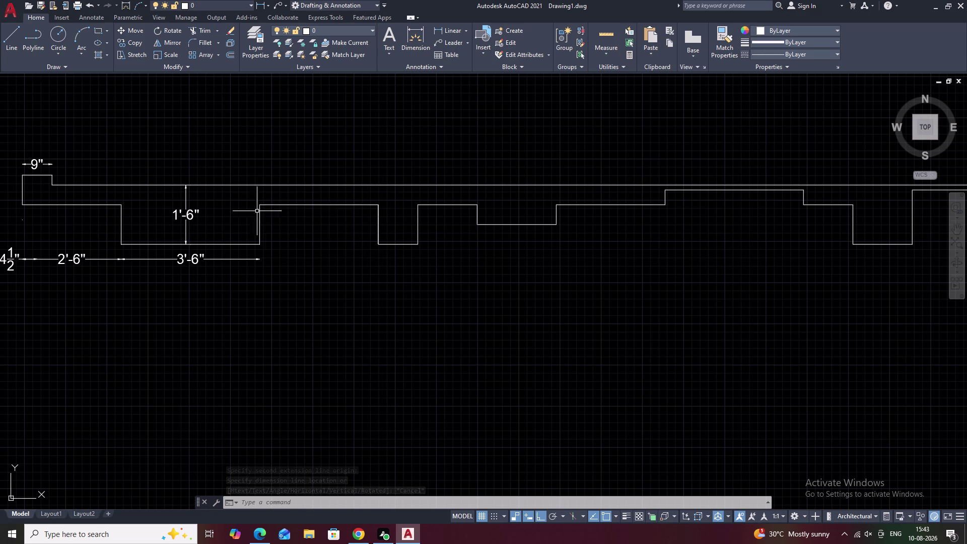
click(324, 203)
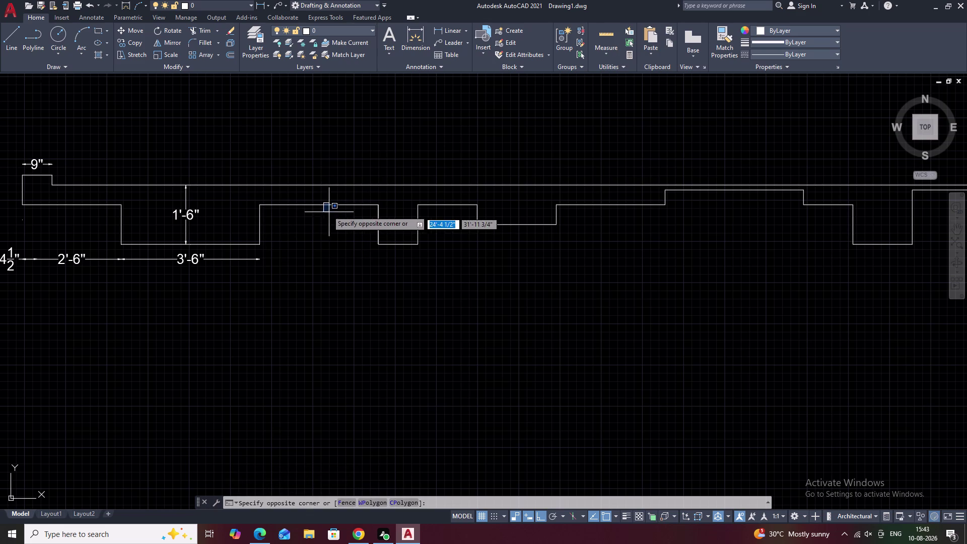
Extend the left and right vertical edges up to the roof line.
click(325, 206)
key(Escape)
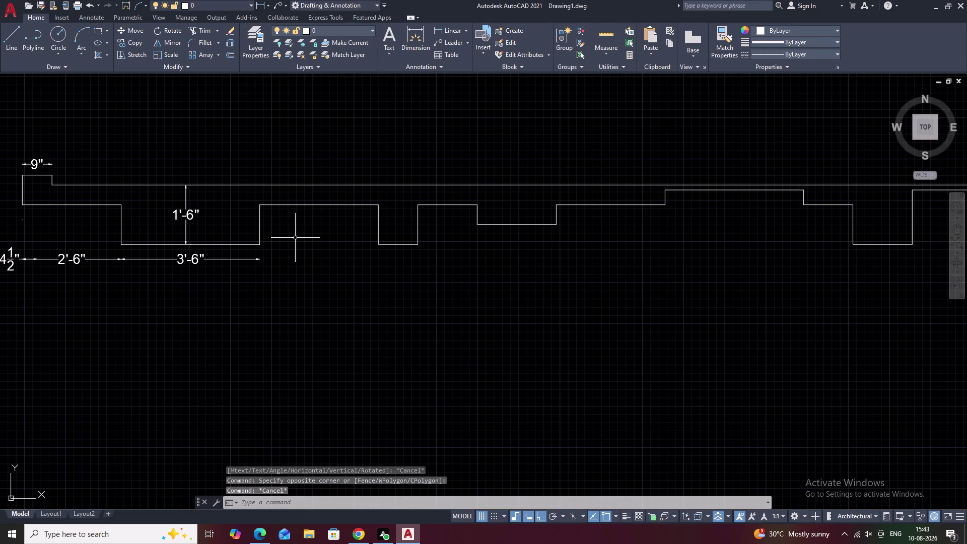
text(ex)
key(space)
click(261, 215)
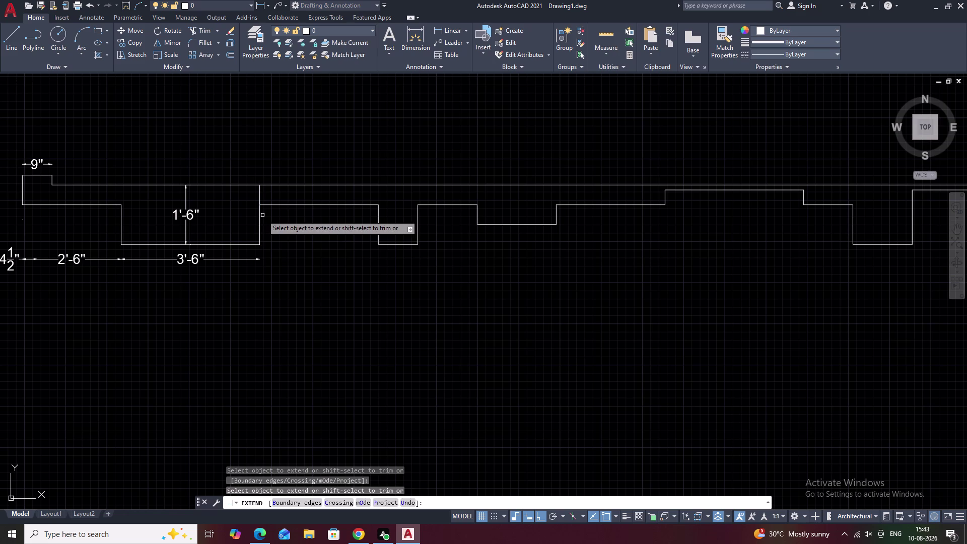
click(378, 216)
key(Escape)
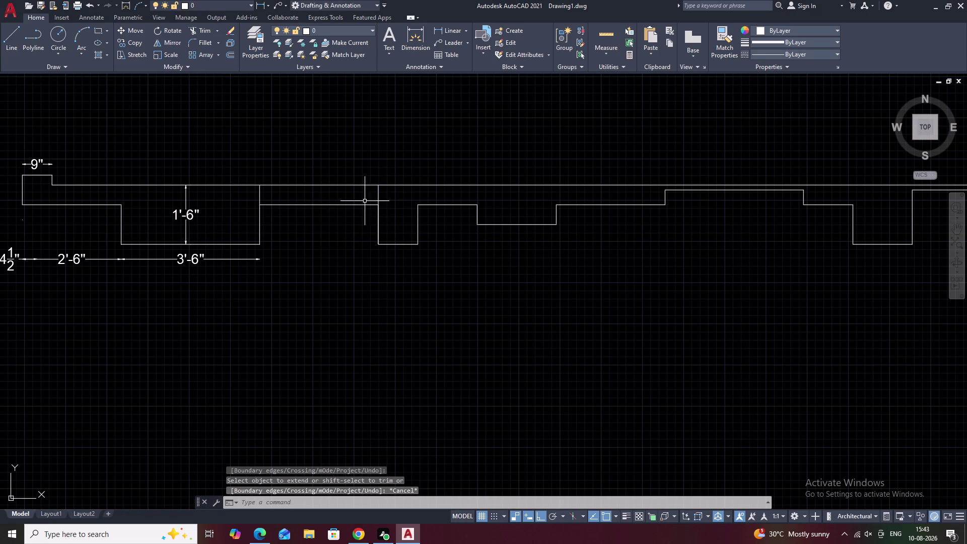
Break the roof lines at the vertical edges and erase the short horizontal segment between them.
text(br)
click(421, 241)
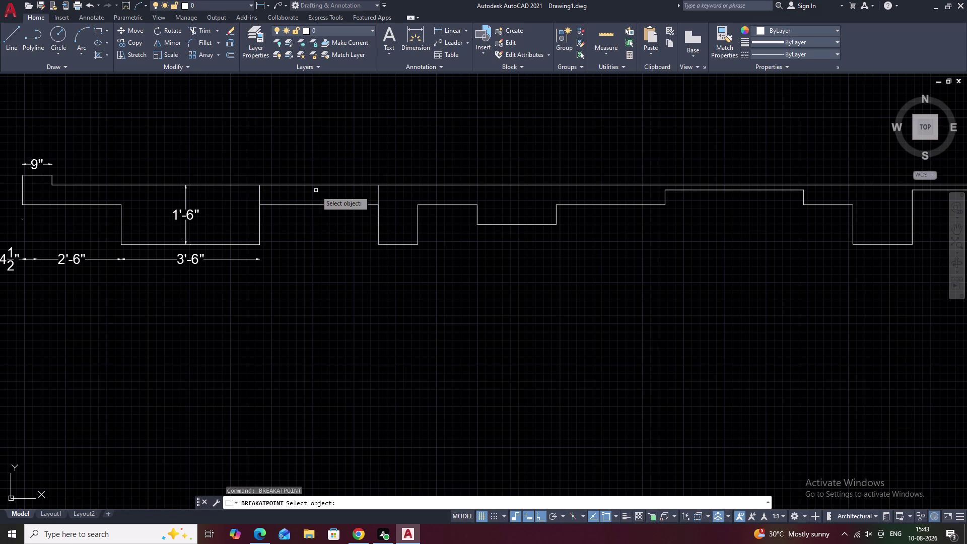
click(318, 185)
click(380, 187)
key(space)
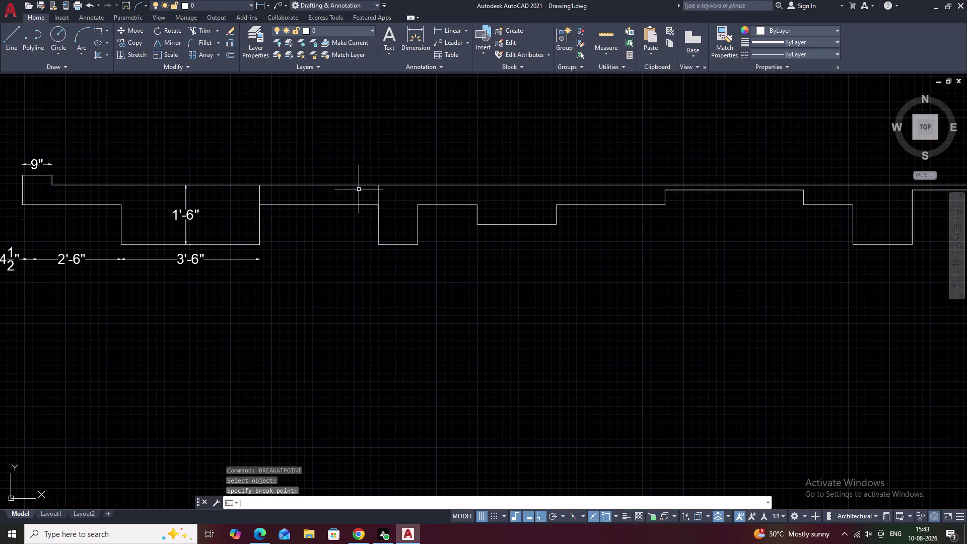
click(331, 184)
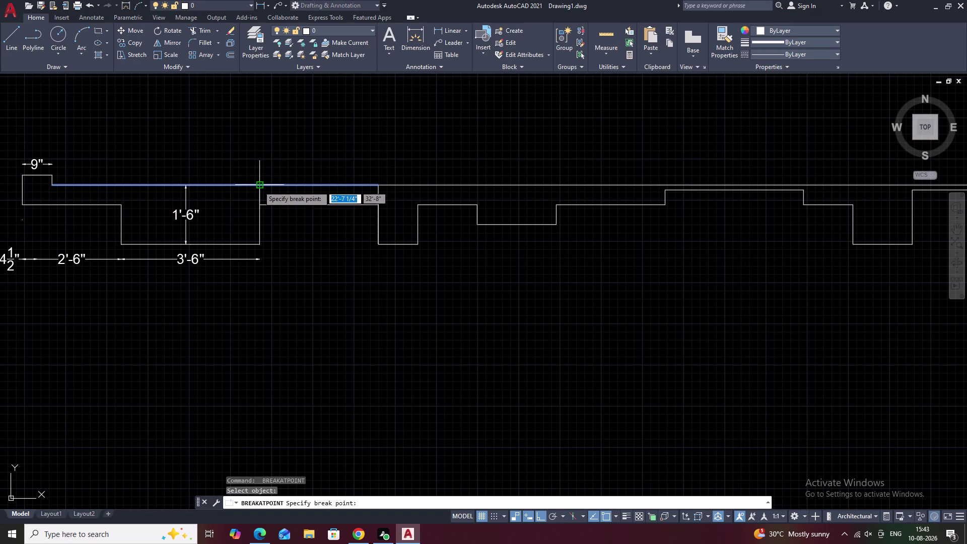
click(259, 186)
click(338, 204)
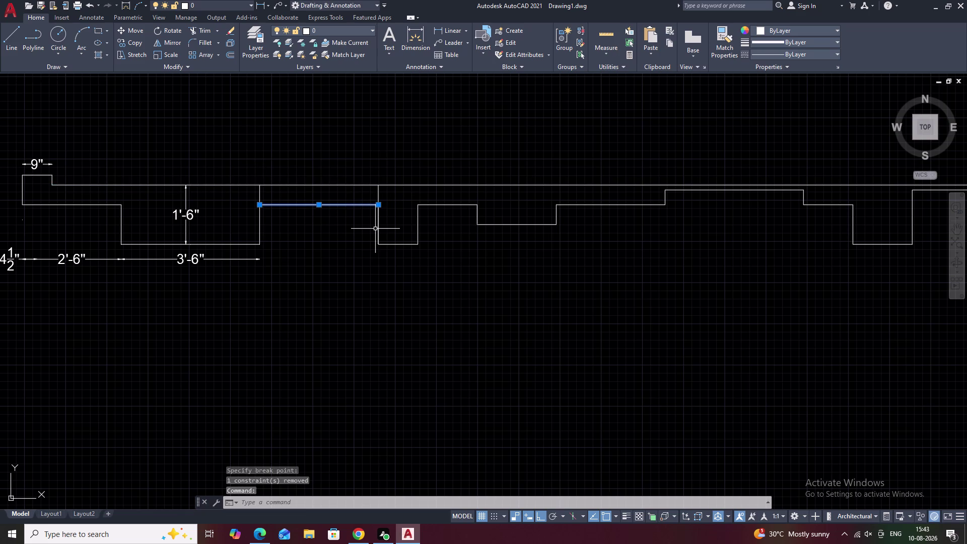
text(e)
key(space)
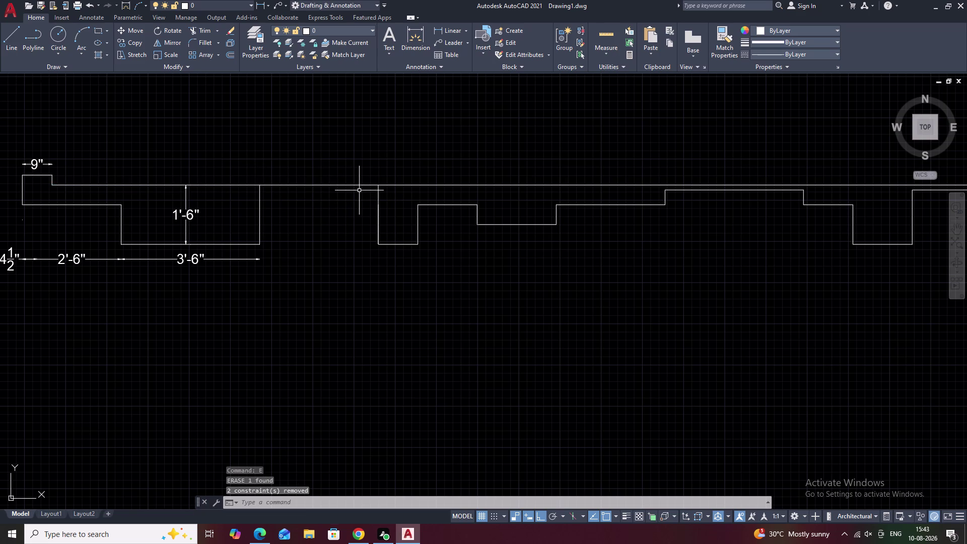
Offset the roof segment 9" downward.
text(o 9)
key(space)
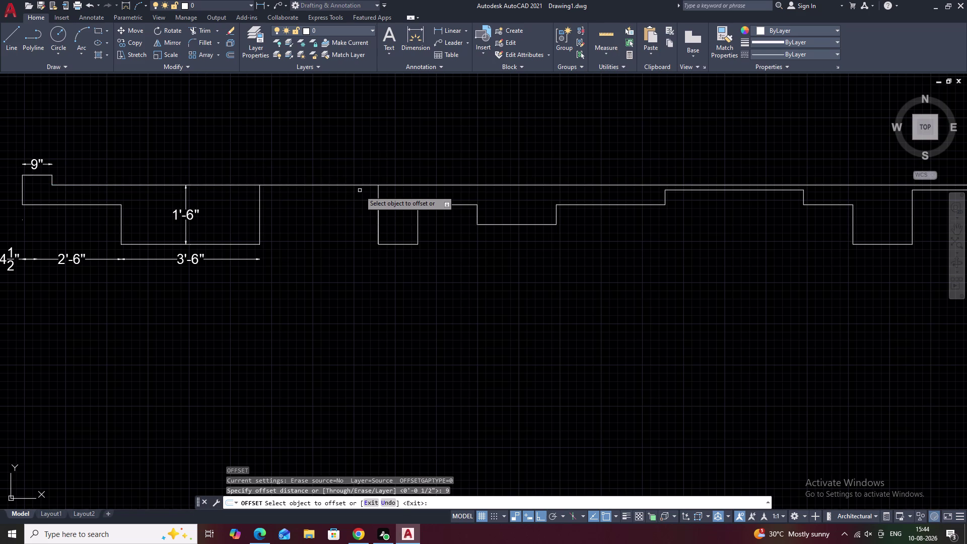
click(331, 185)
click(329, 207)
key(Escape)
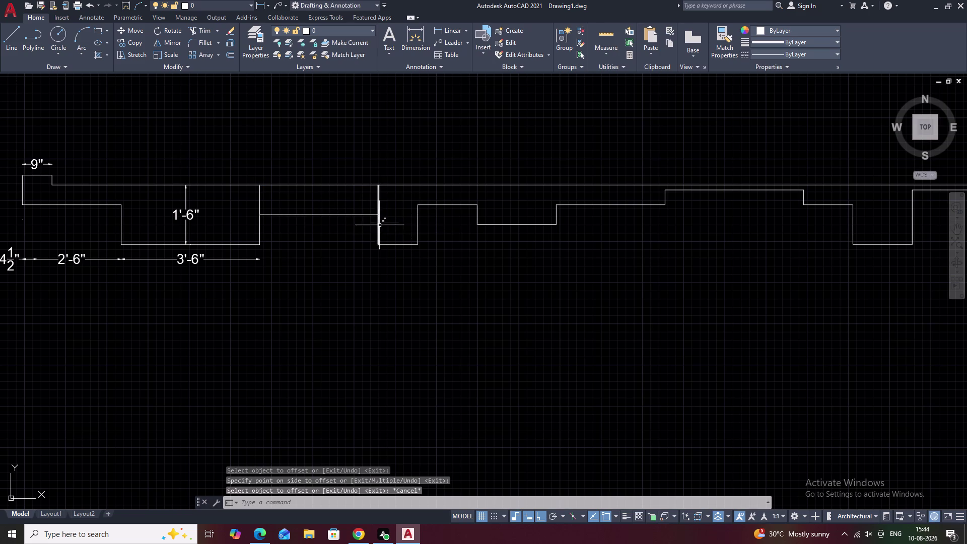
key(Escape)
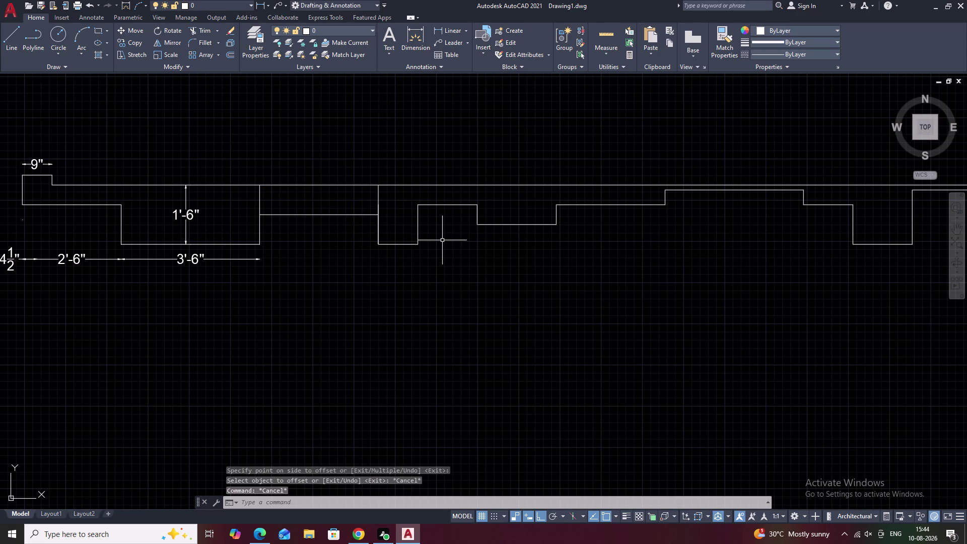
Trim two excess line pieces at the edges, then undo a mistaken fence trim.
text(tr)
key(space)
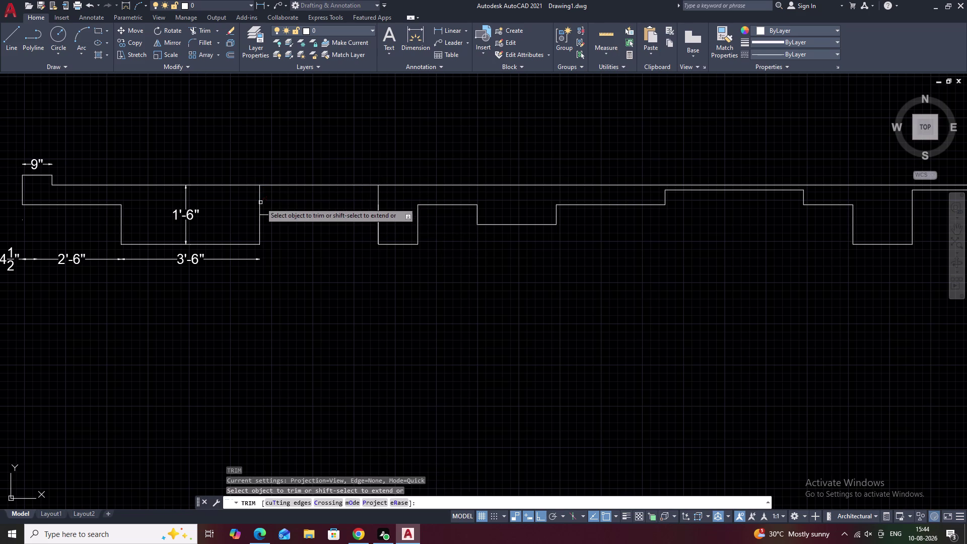
click(260, 203)
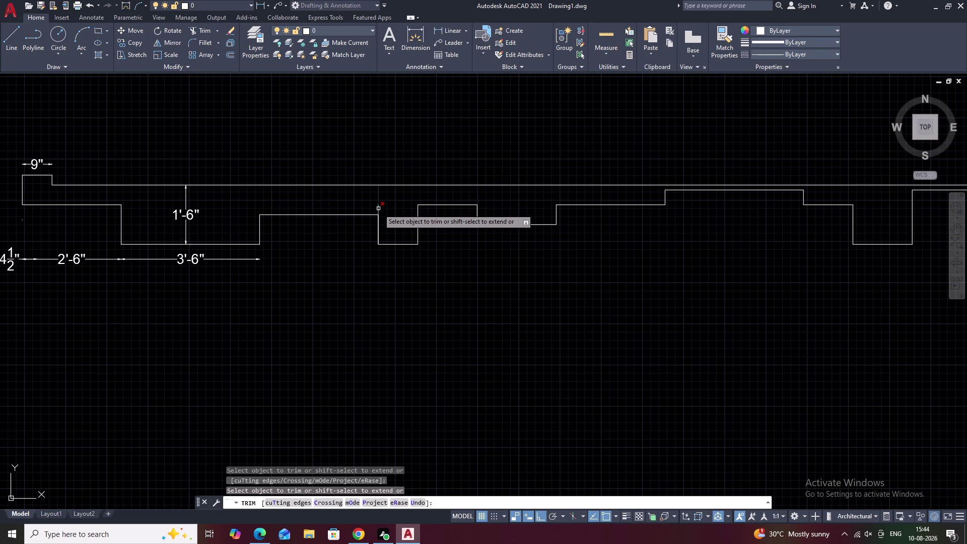
click(378, 208)
click(376, 209)
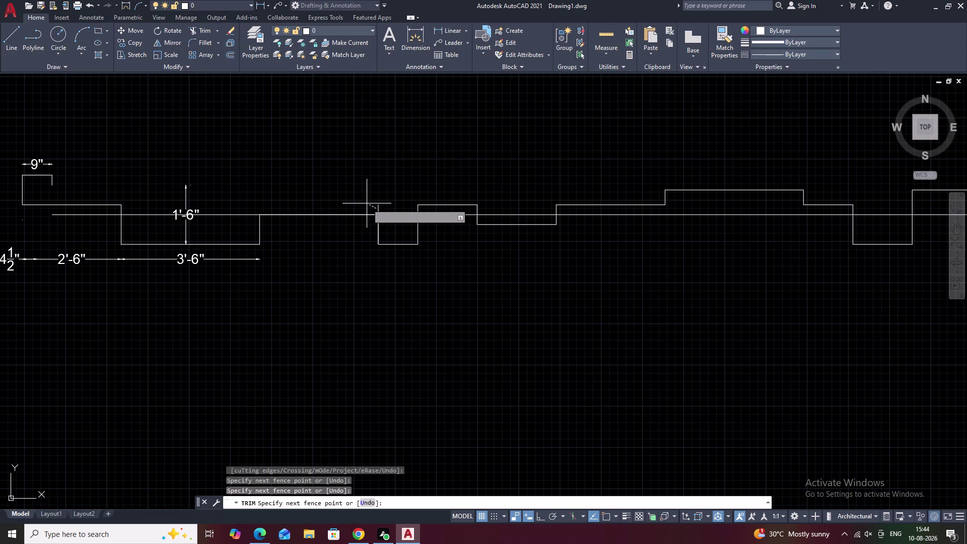
key(ctrl+z)
key(Escape)
key(Escape)
key(ctrl+z)
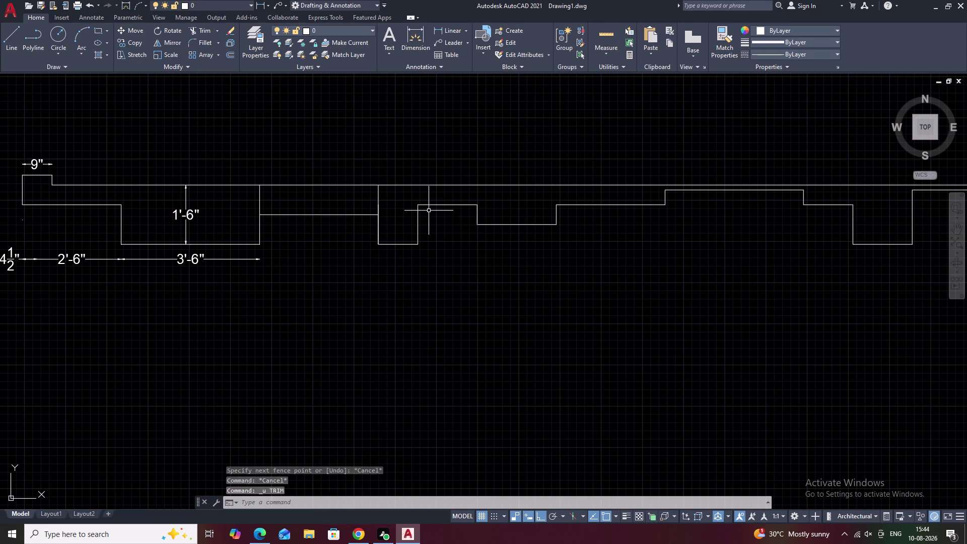
key(Escape)
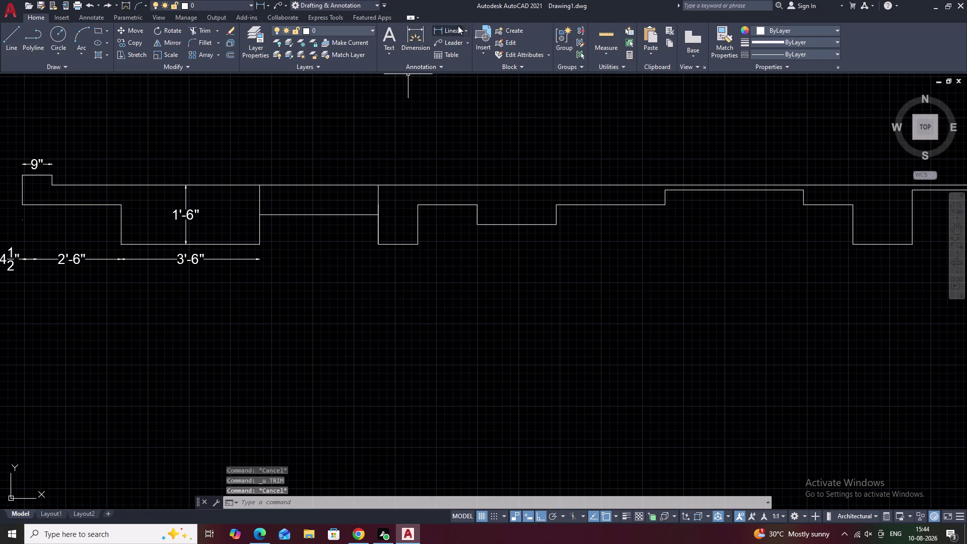
Retrim the excess pieces at both edges and undo another mistaken fence trim.
text(tr)
key(space)
click(378, 198)
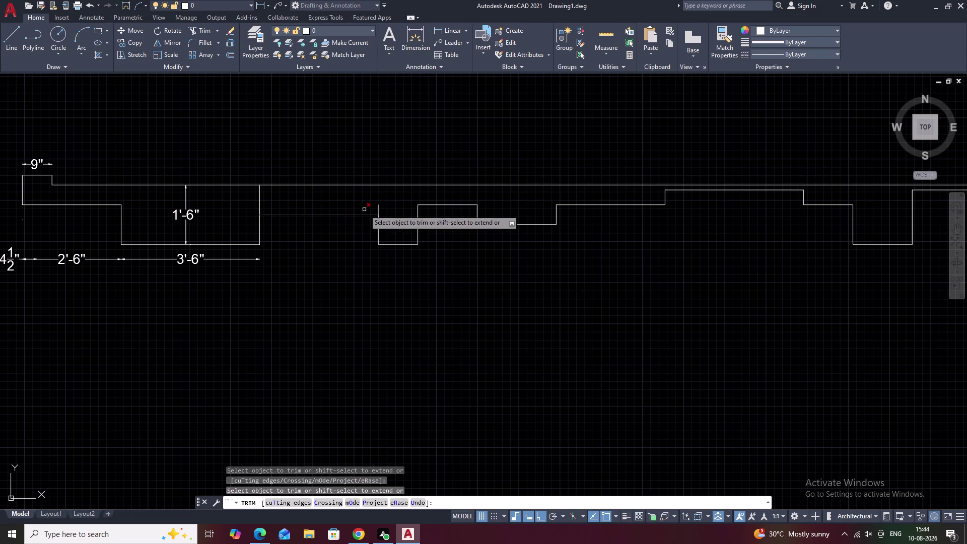
click(378, 208)
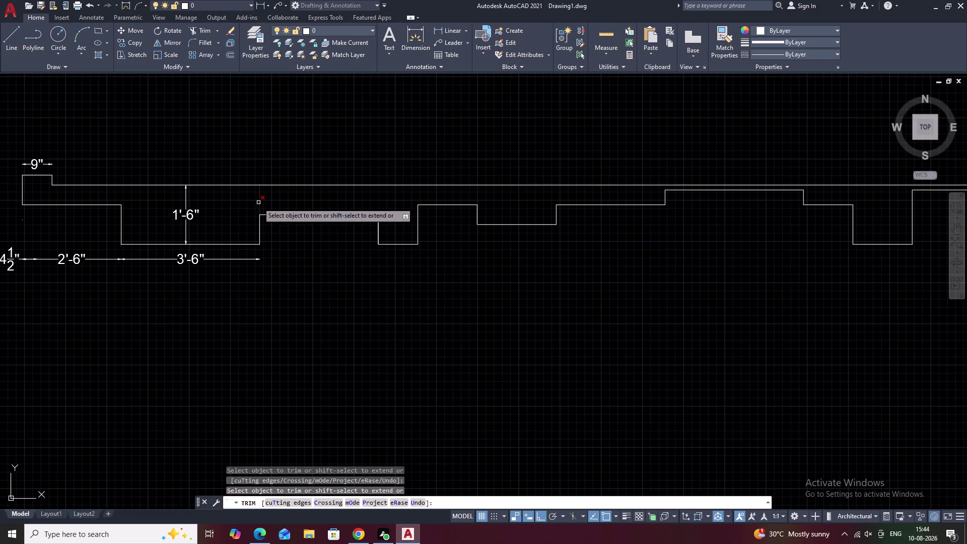
click(257, 202)
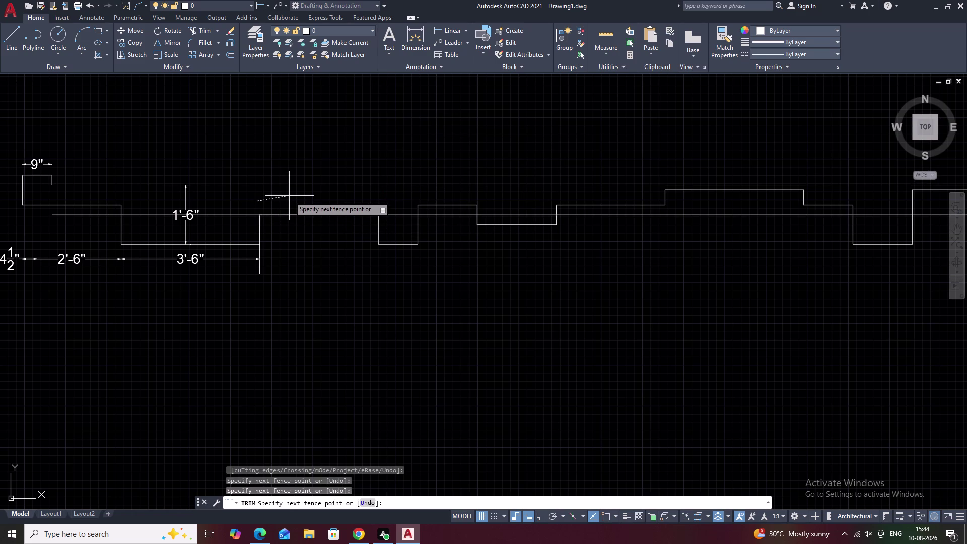
key(ctrl+z)
key(Escape)
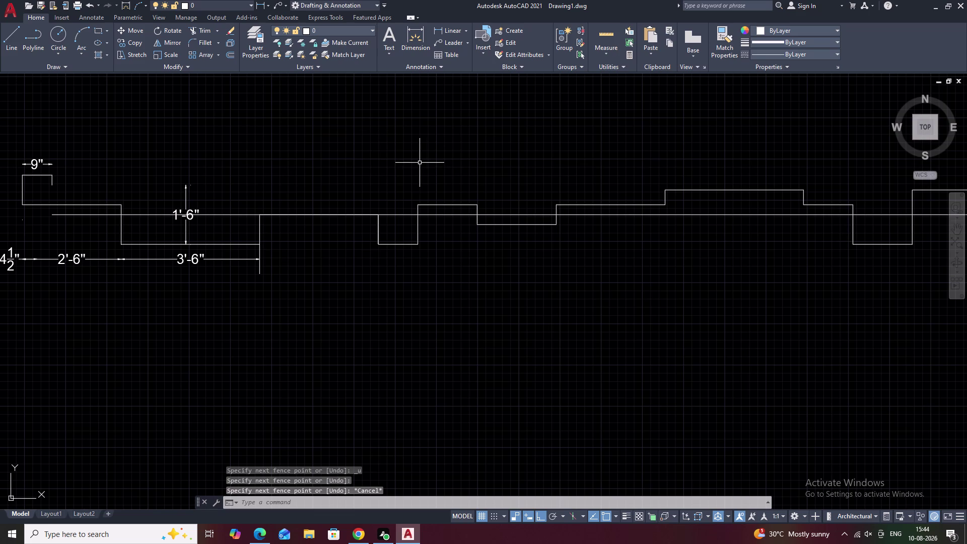
key(ctrl+z)
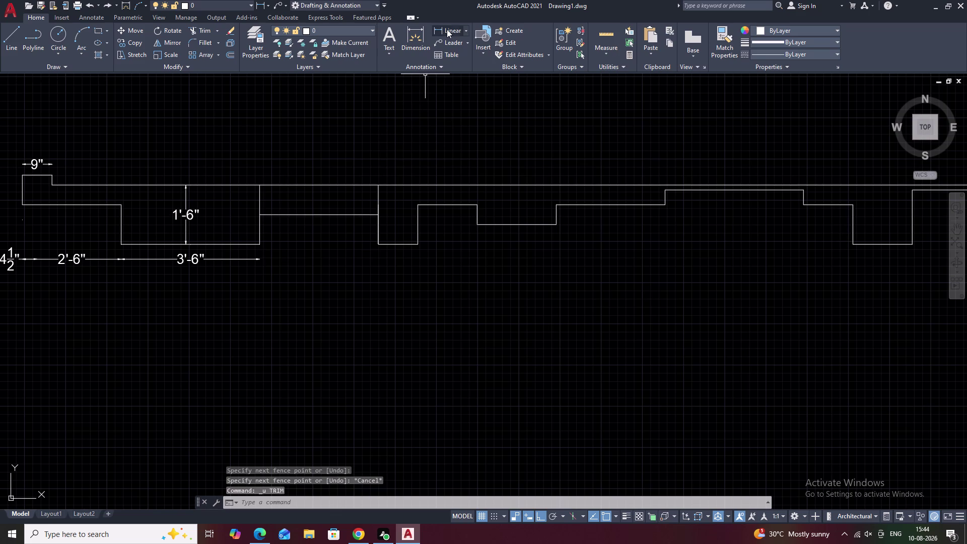
Trim the three remaining stray segments between the steps to clean the profile.
text(tr)
key(space)
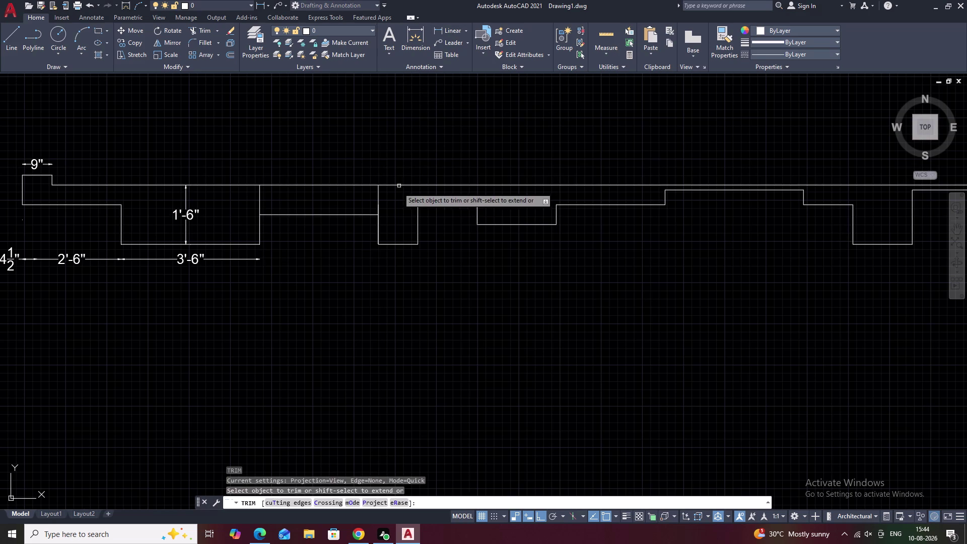
click(380, 198)
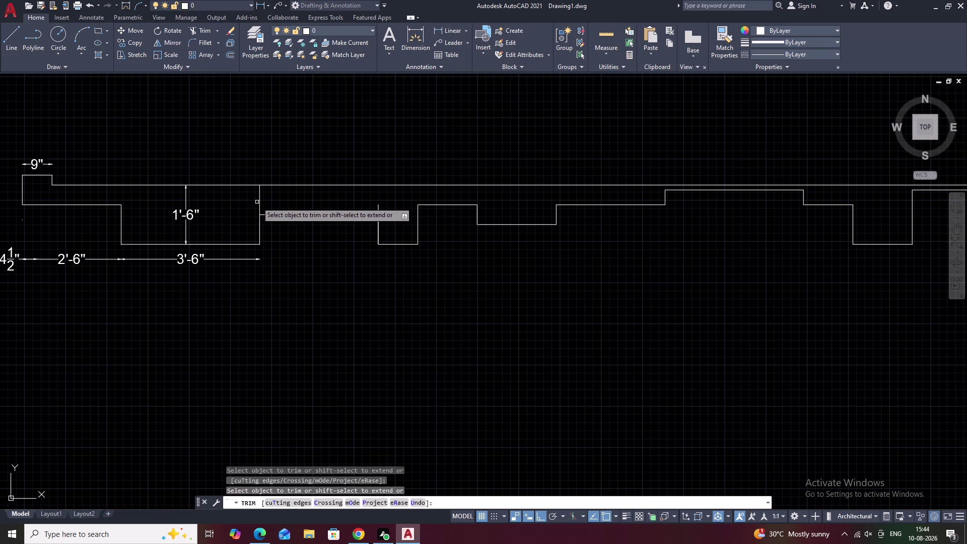
click(259, 201)
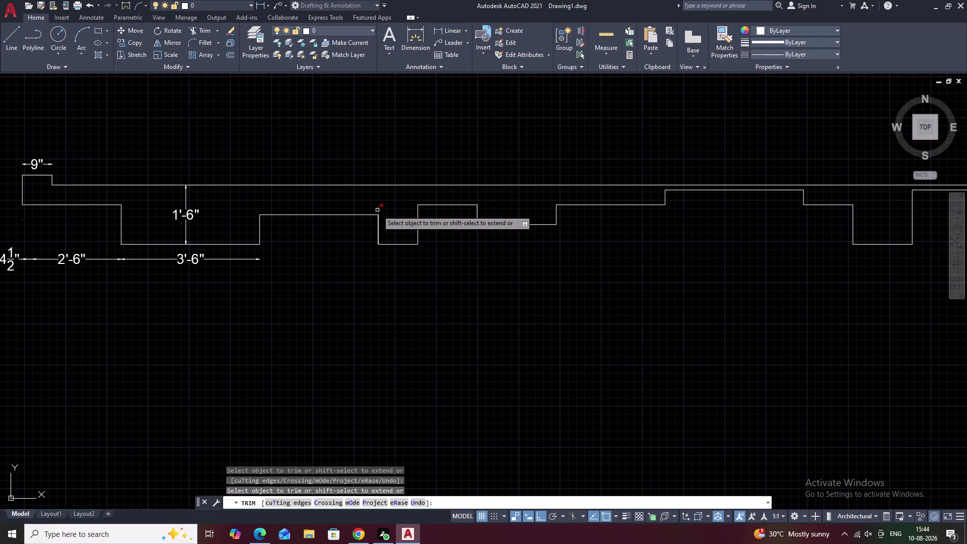
click(377, 210)
key(Escape)
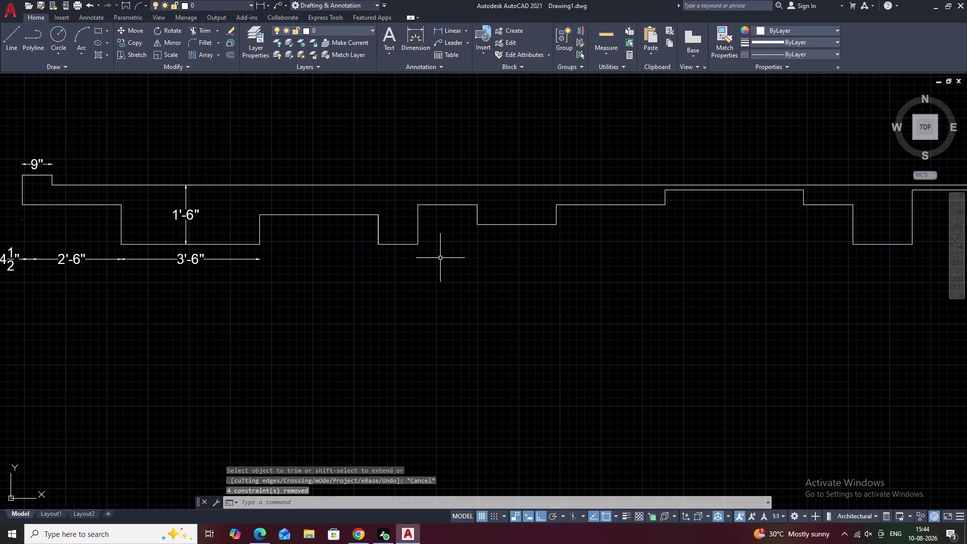
click(458, 31)
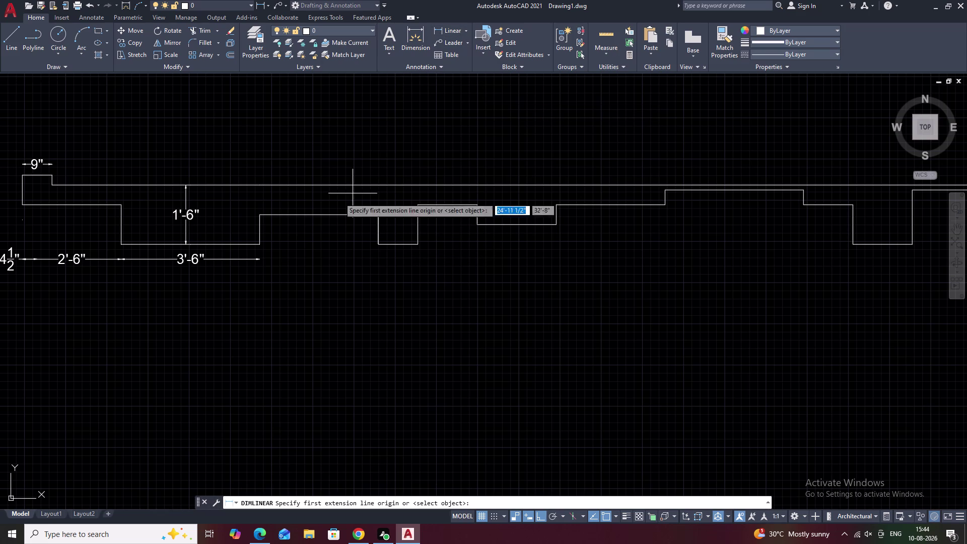
Dimension the 9" step height and the 3' bottom run.
click(319, 214)
click(320, 189)
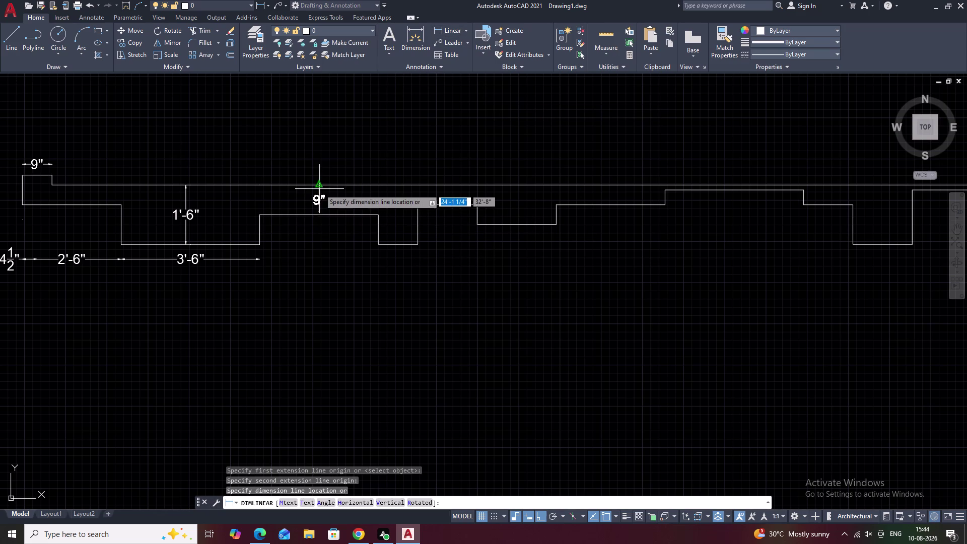
click(318, 191)
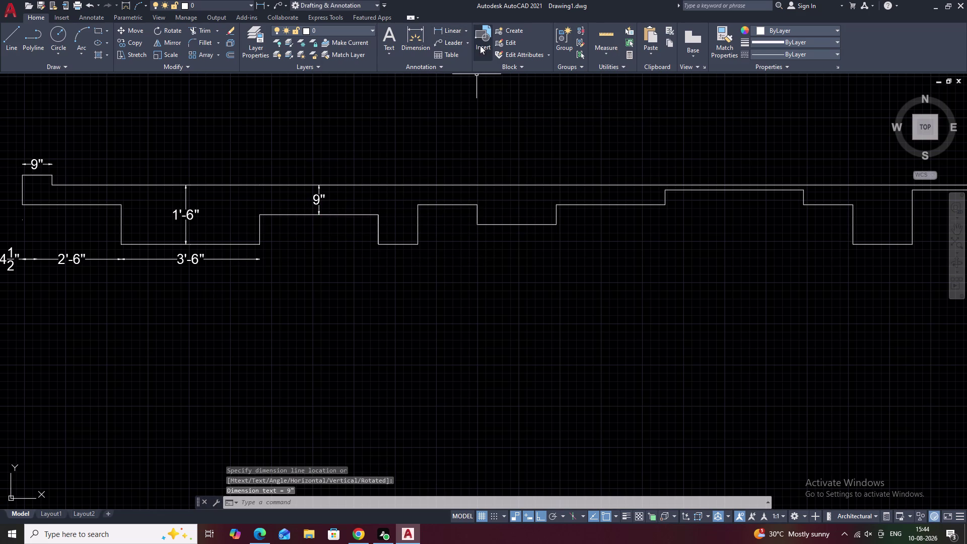
click(440, 29)
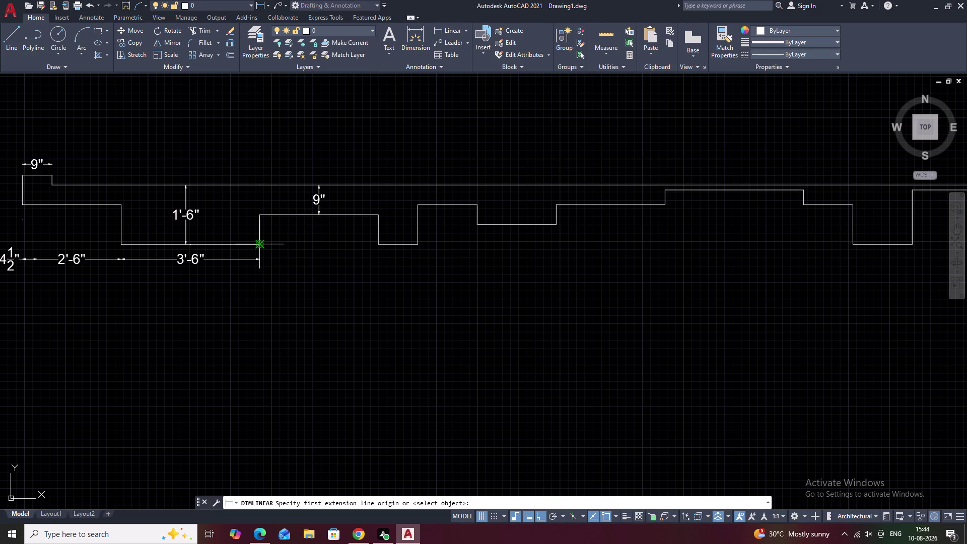
click(259, 244)
click(380, 245)
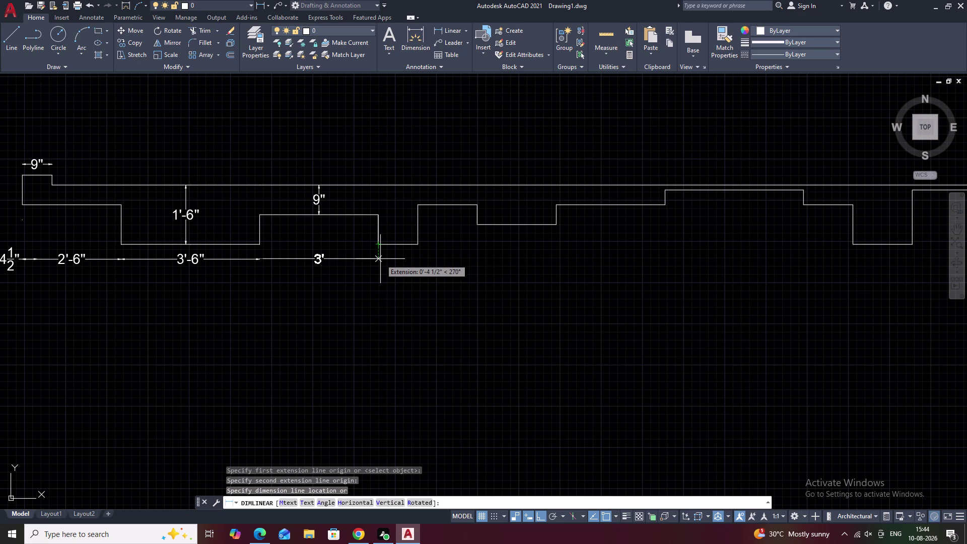
click(380, 260)
Add the 1' dimension along the short bottom run in the chain.
middle_drag(427, 271, 400, 272)
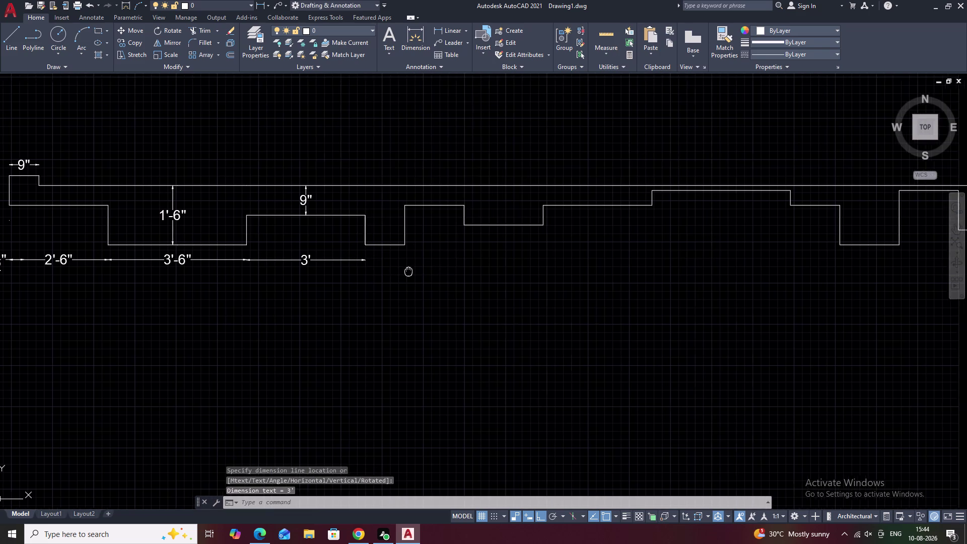
middle_drag(400, 271, 378, 270)
scroll(up, 3)
middle_drag(353, 268, 393, 249)
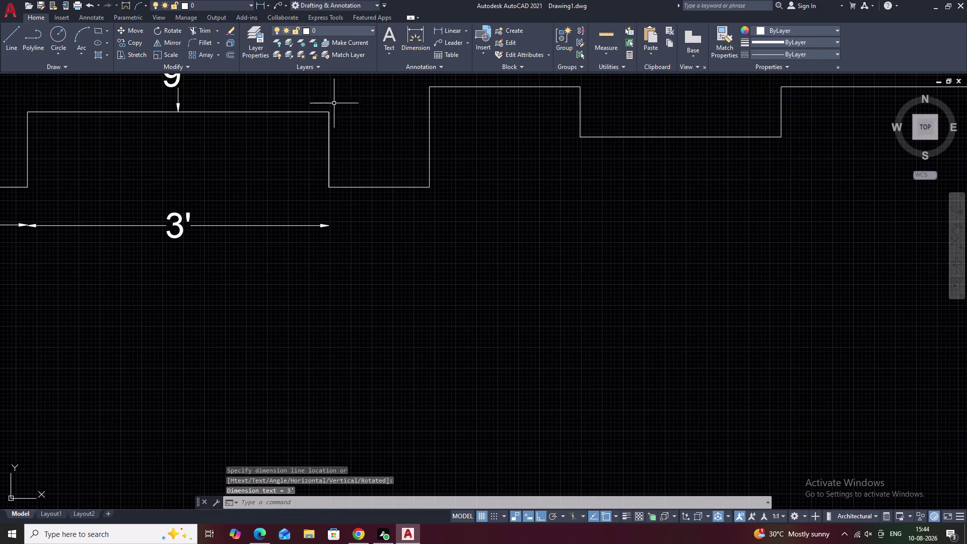
click(446, 30)
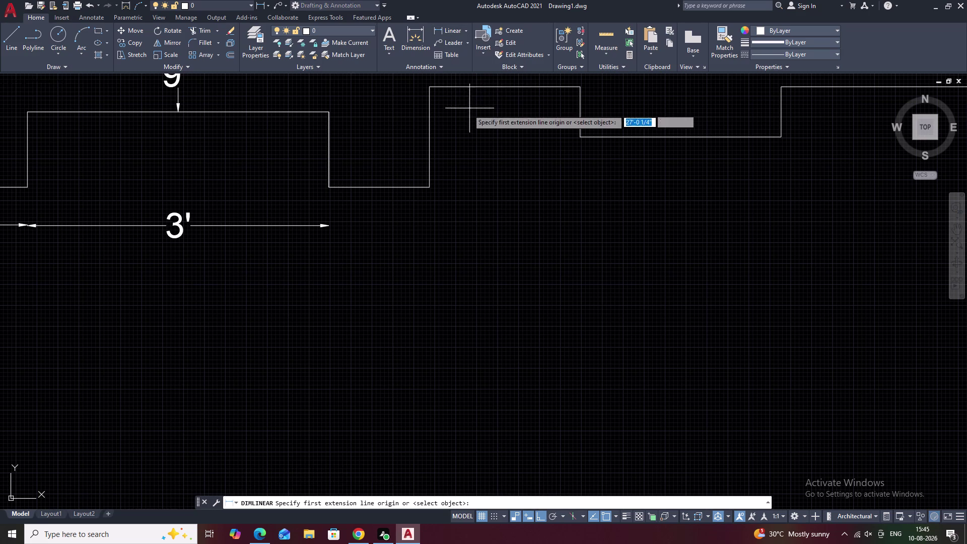
click(329, 189)
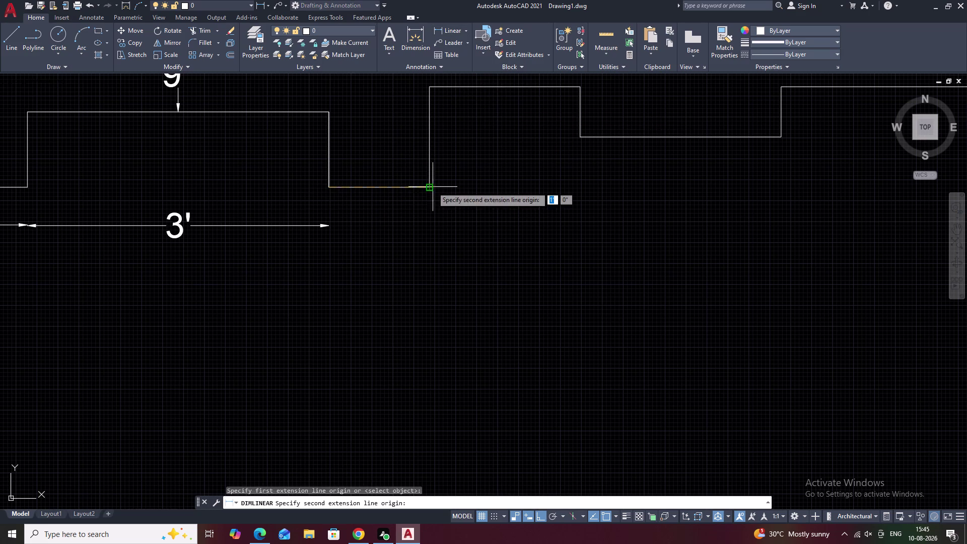
click(431, 187)
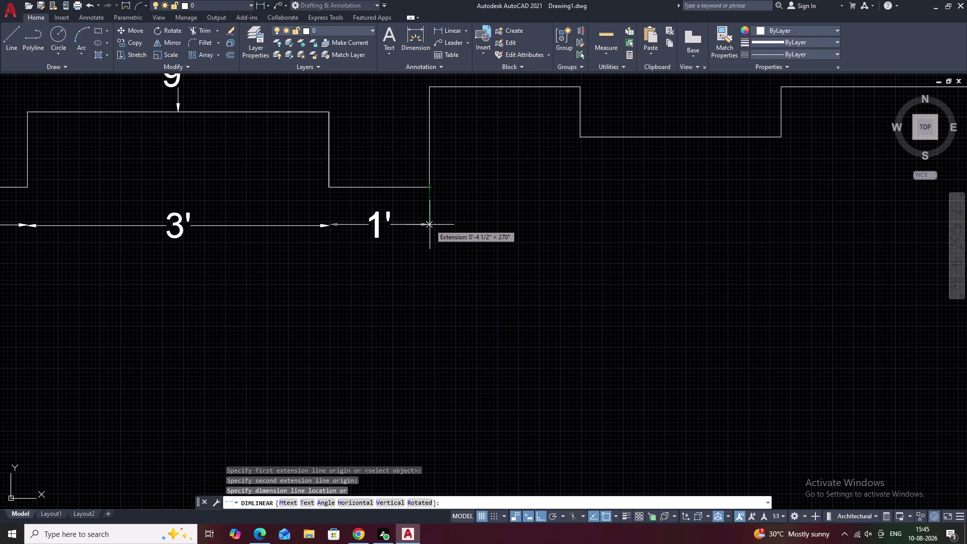
click(430, 226)
scroll(down, 3)
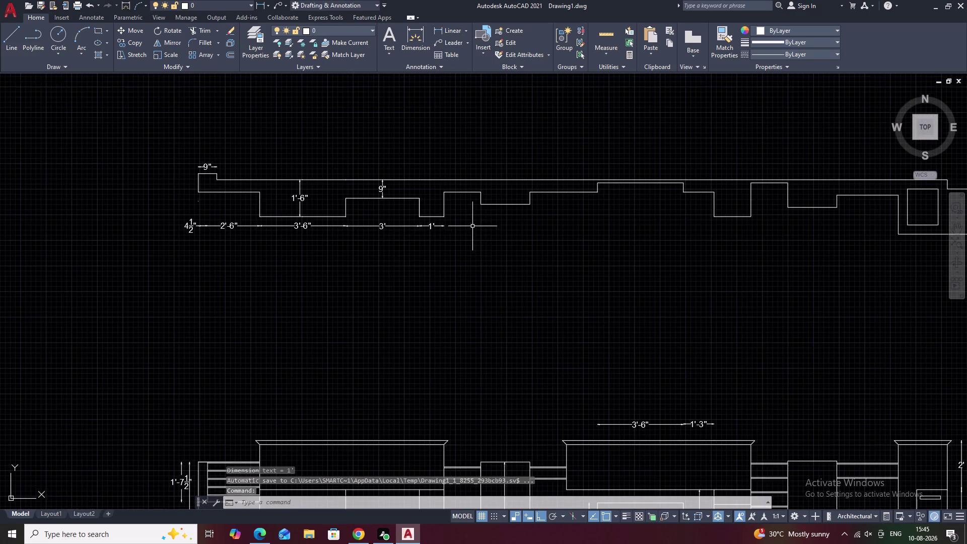
middle_drag(483, 227, 340, 239)
middle_drag(374, 241, 317, 243)
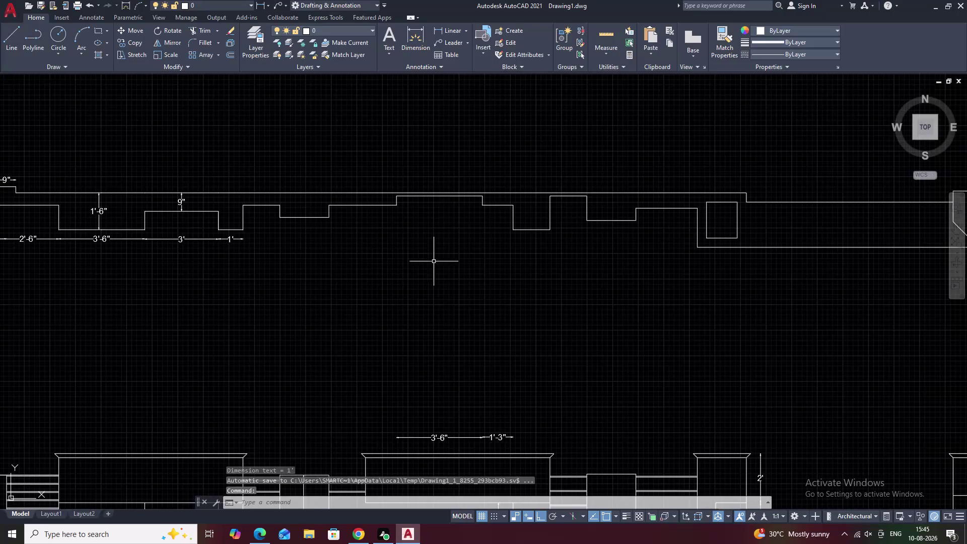
scroll(up, 3)
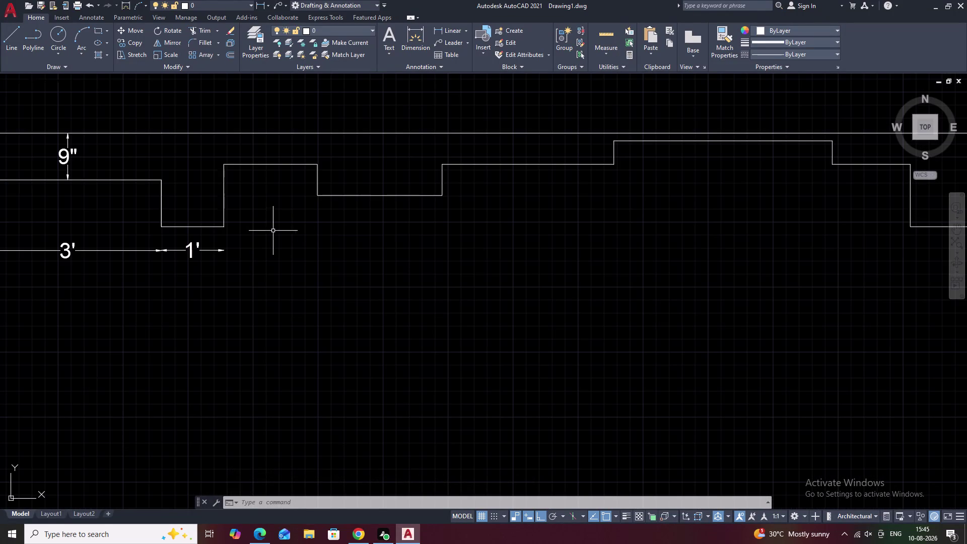
Add the 1'-6" and 2' dimensions to the chain under the profile.
key(space)
click(440, 32)
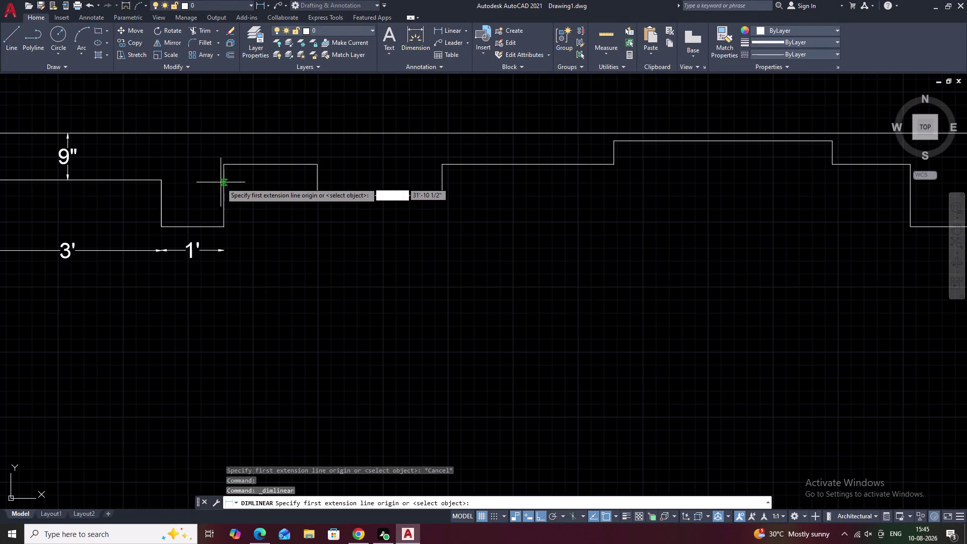
click(223, 165)
click(315, 166)
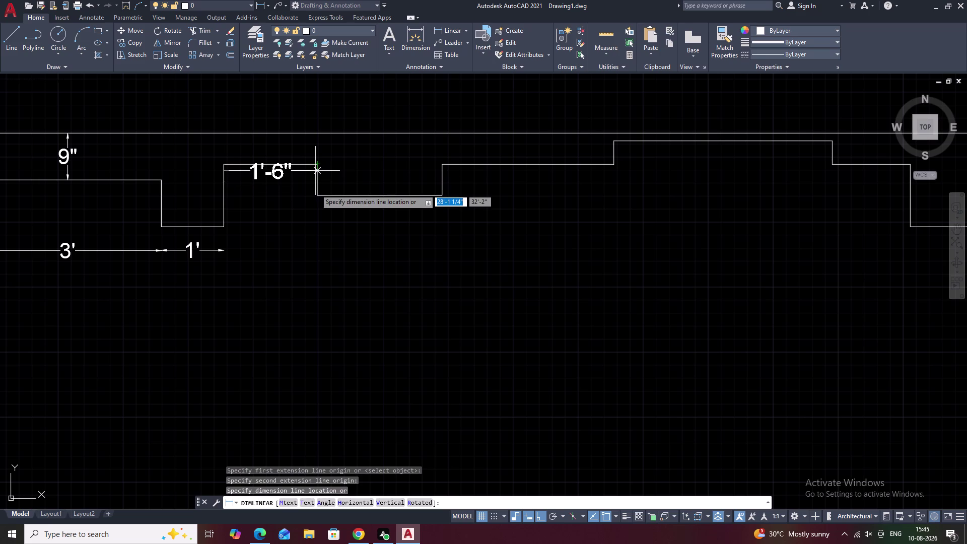
click(313, 250)
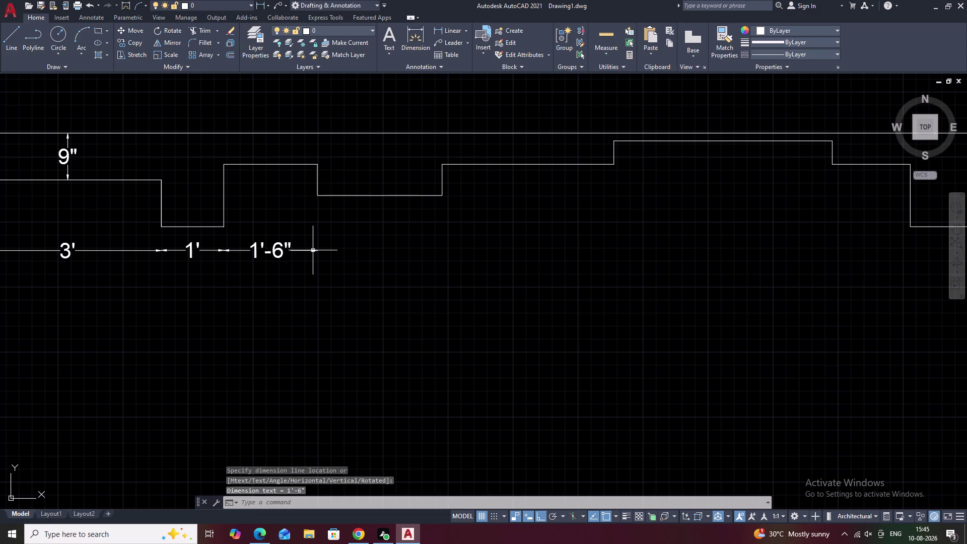
key(space)
click(319, 195)
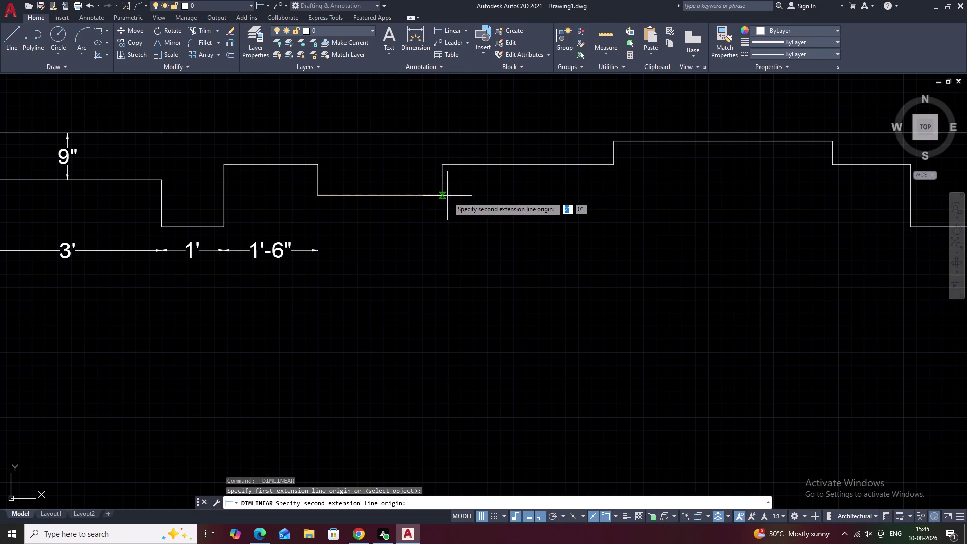
click(448, 196)
click(447, 251)
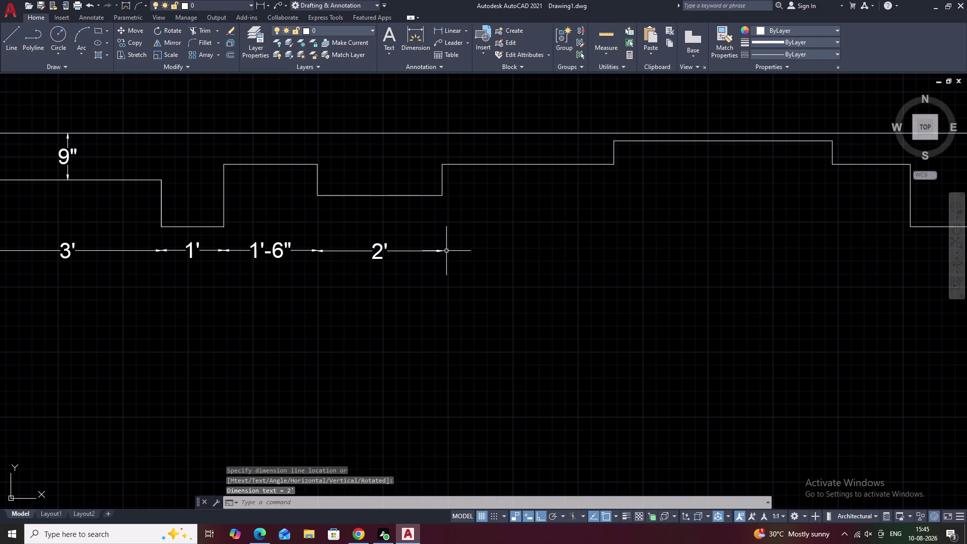
middle_drag(477, 247, 265, 249)
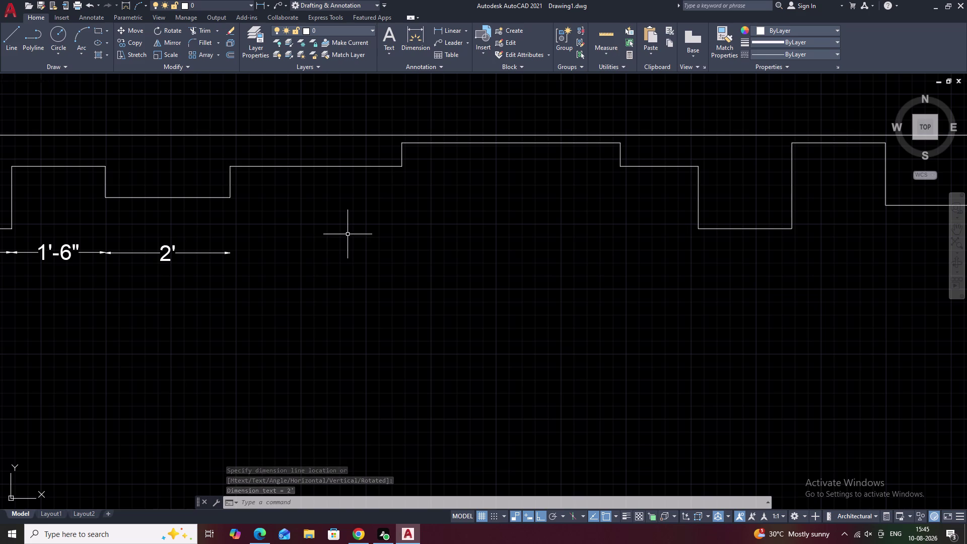
Dimension the 2'-9" step run and the 4 1/2" small step height.
key(space)
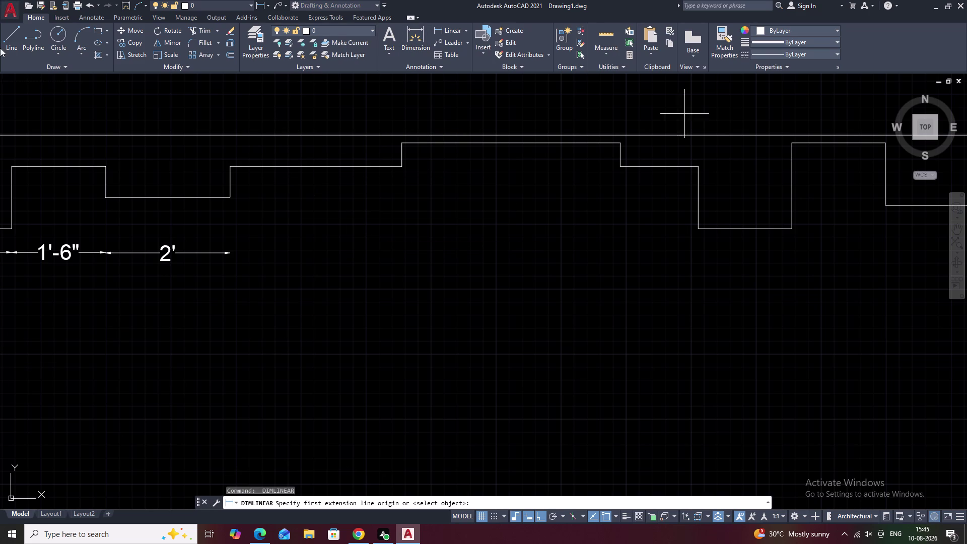
click(451, 29)
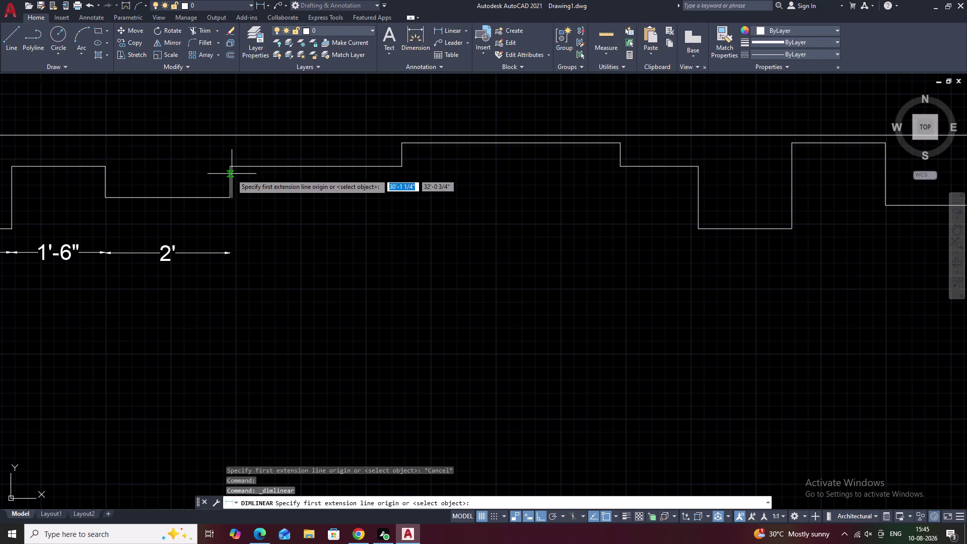
click(231, 169)
click(401, 167)
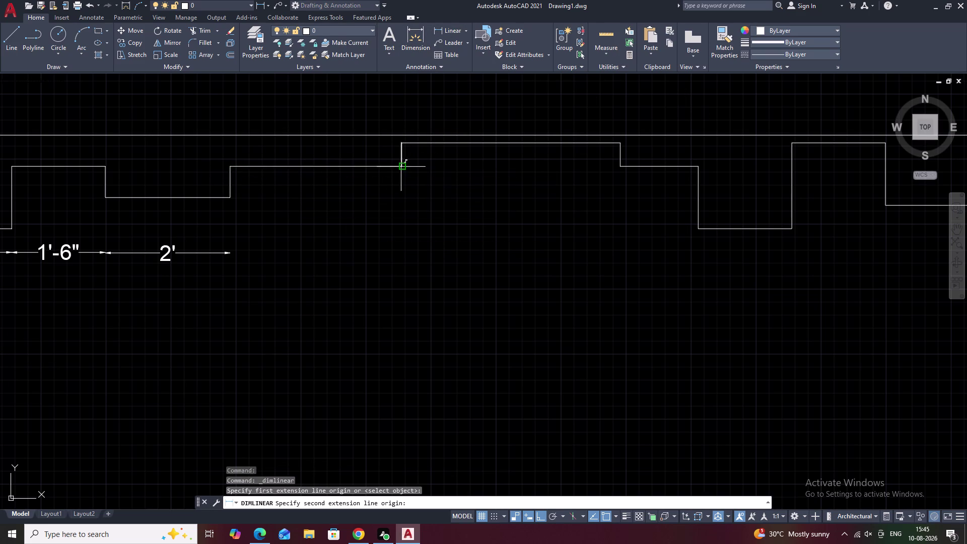
click(395, 253)
middle_drag(451, 244, 333, 243)
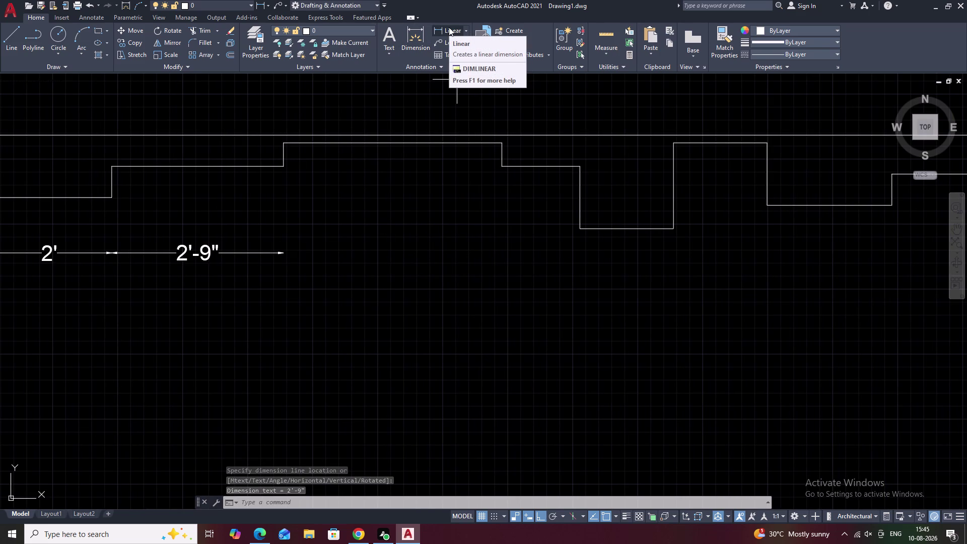
click(449, 27)
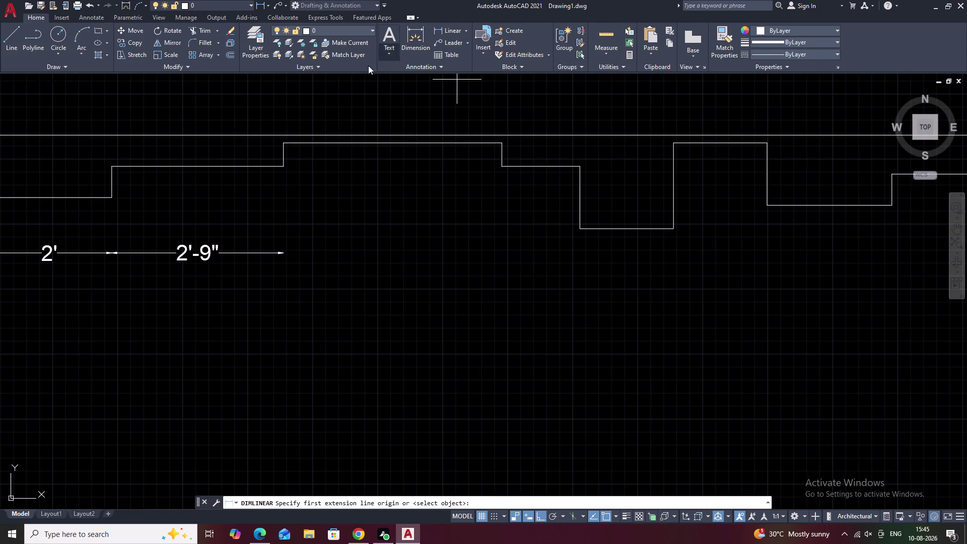
click(281, 166)
click(285, 143)
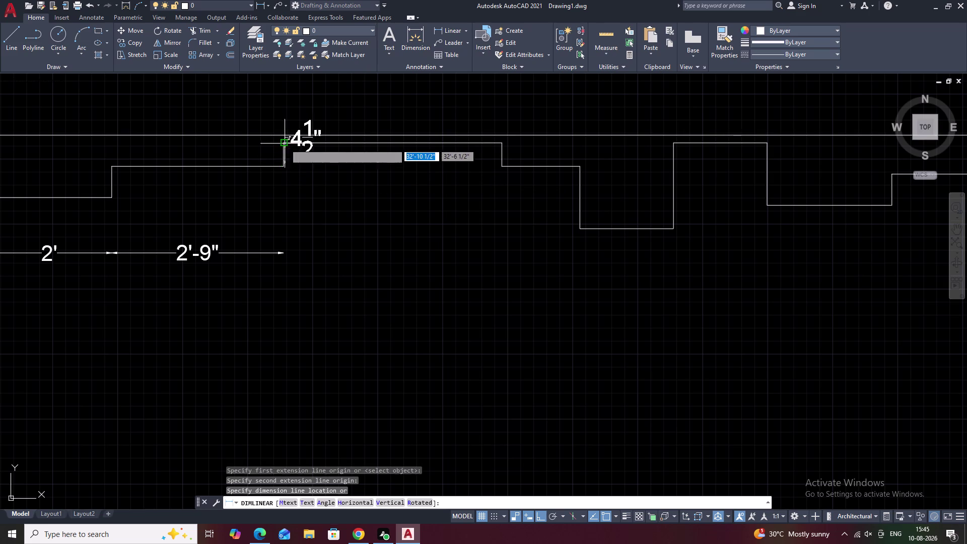
click(238, 150)
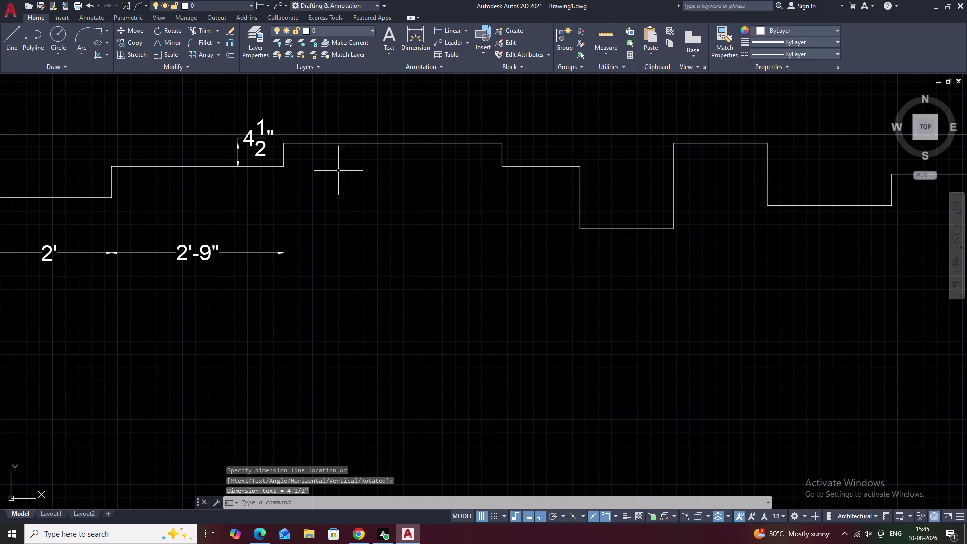
Add the 3'-6" and 1'-3" step dimensions to the chain.
key(space)
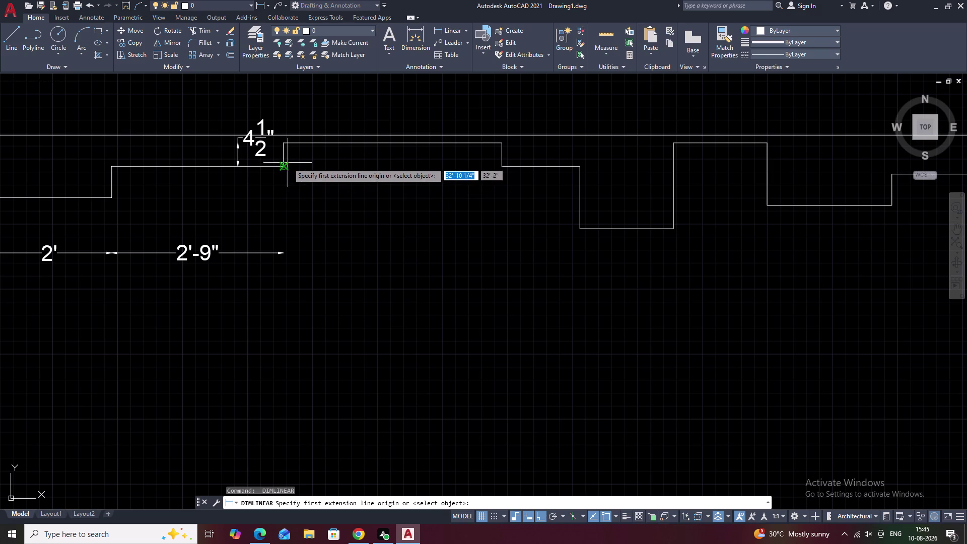
click(285, 165)
click(502, 167)
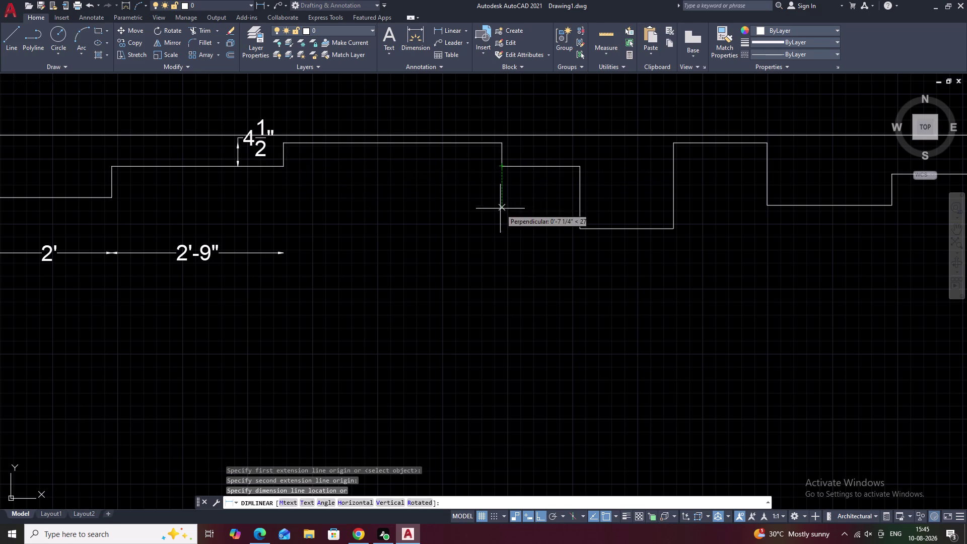
click(488, 253)
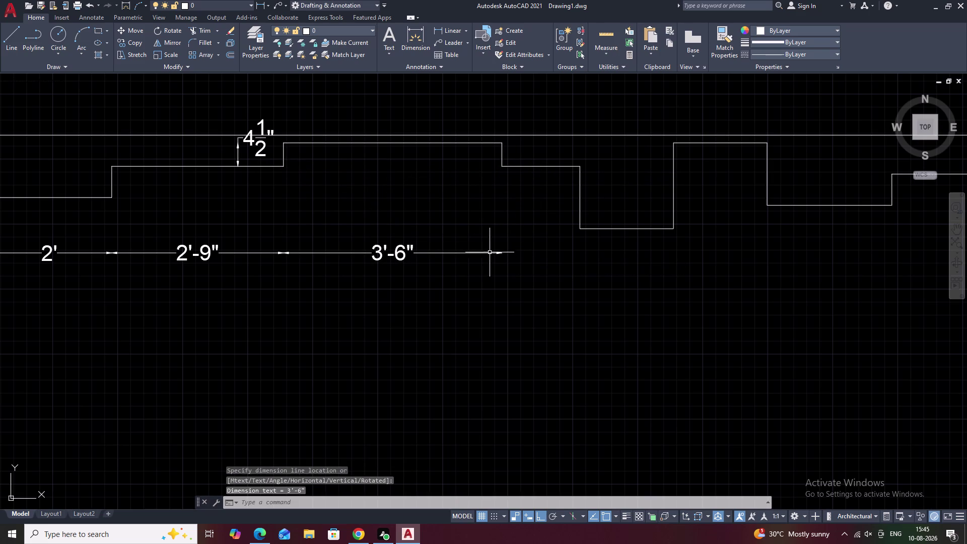
middle_drag(544, 250, 428, 241)
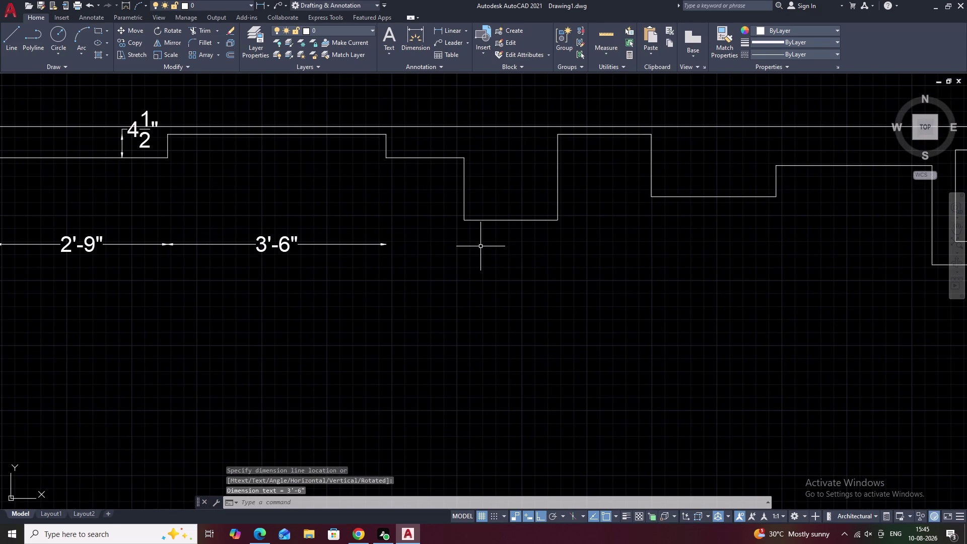
key(space)
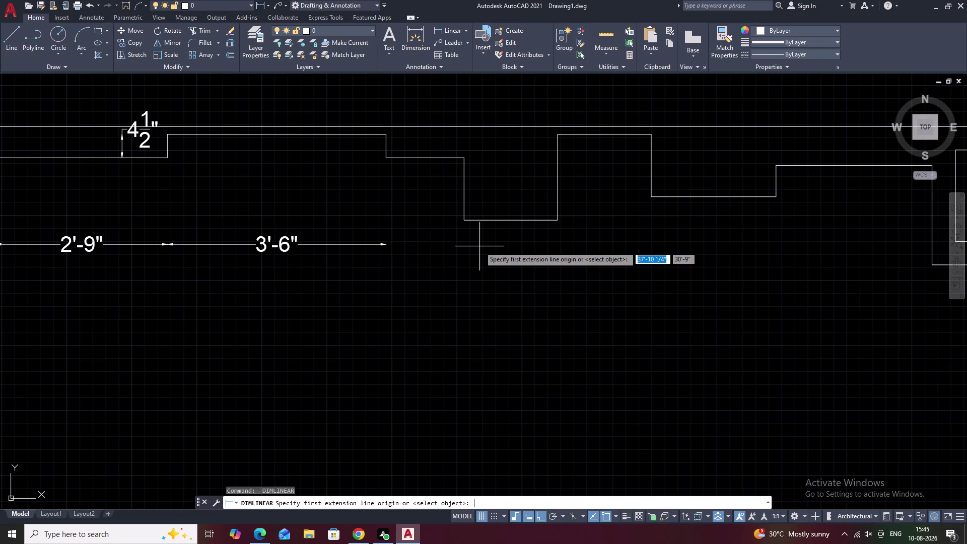
click(385, 158)
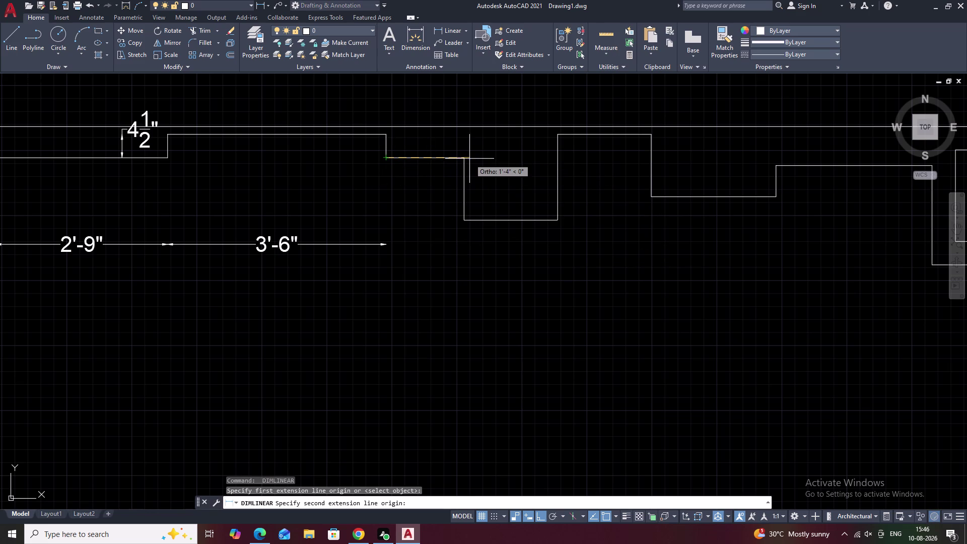
click(464, 159)
click(452, 245)
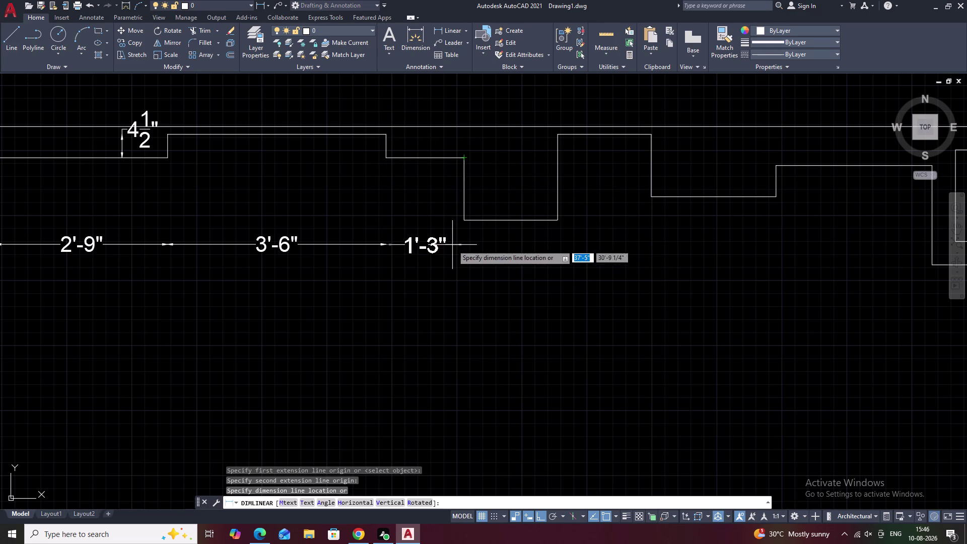
middle_drag(503, 244, 411, 247)
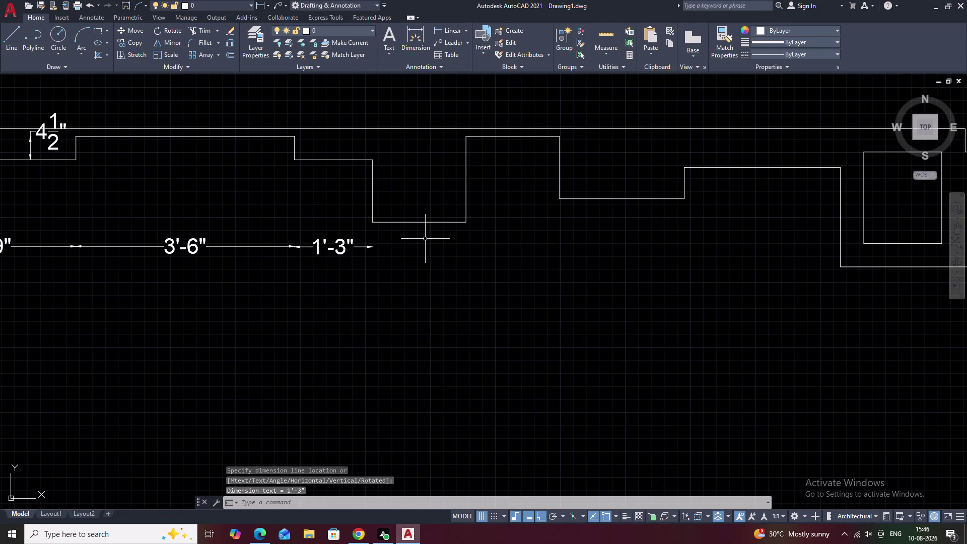
Add two 1'-6" step dimensions to the chain.
key(space)
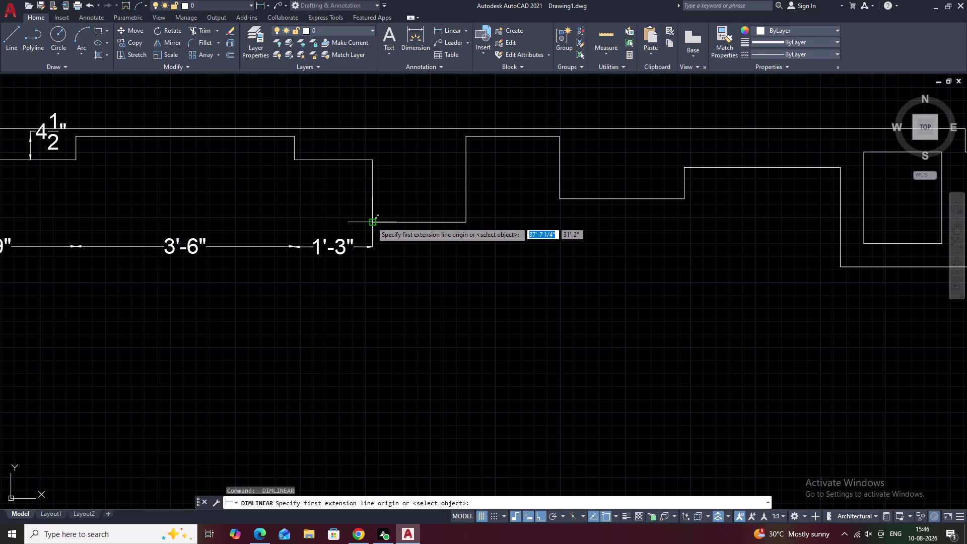
click(371, 222)
click(469, 222)
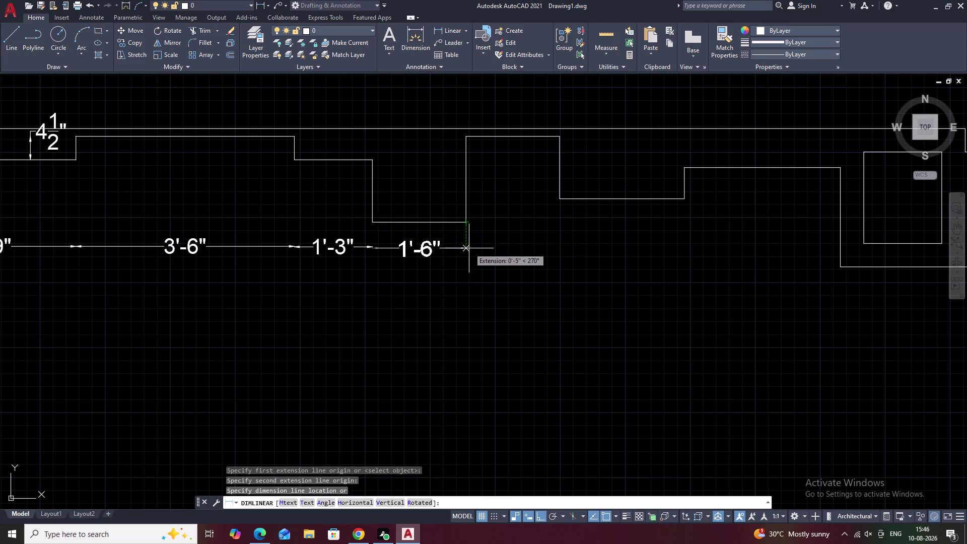
click(469, 246)
middle_drag(523, 243, 399, 244)
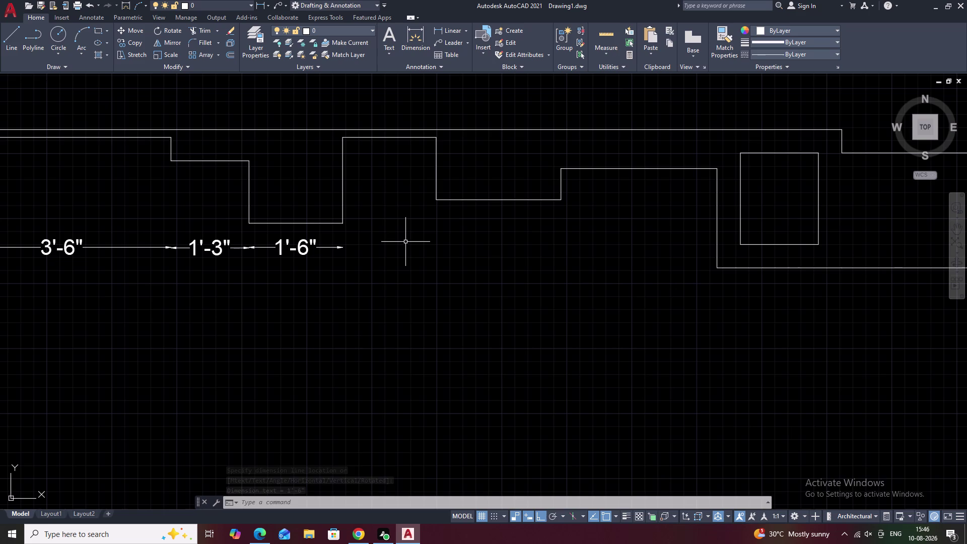
key(space)
click(346, 139)
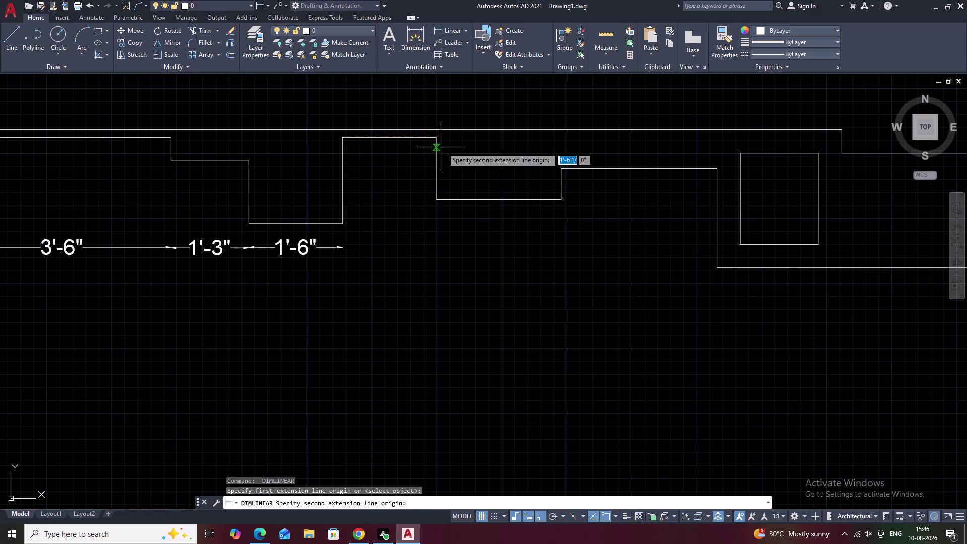
click(438, 140)
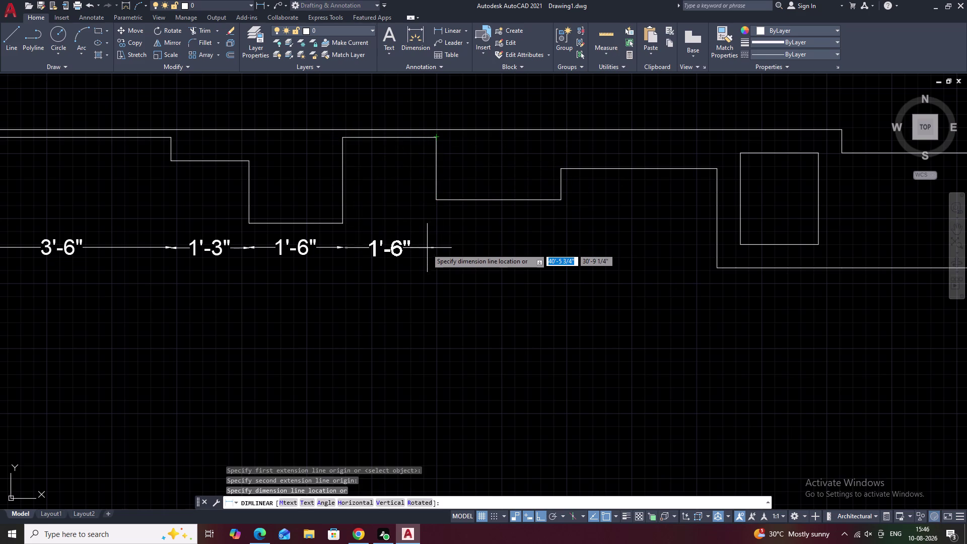
click(427, 248)
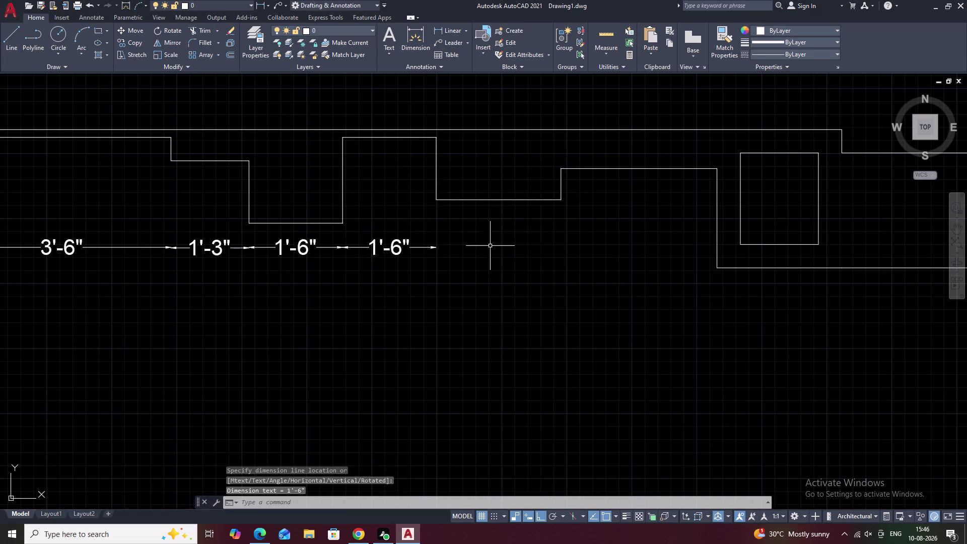
middle_drag(494, 246, 395, 243)
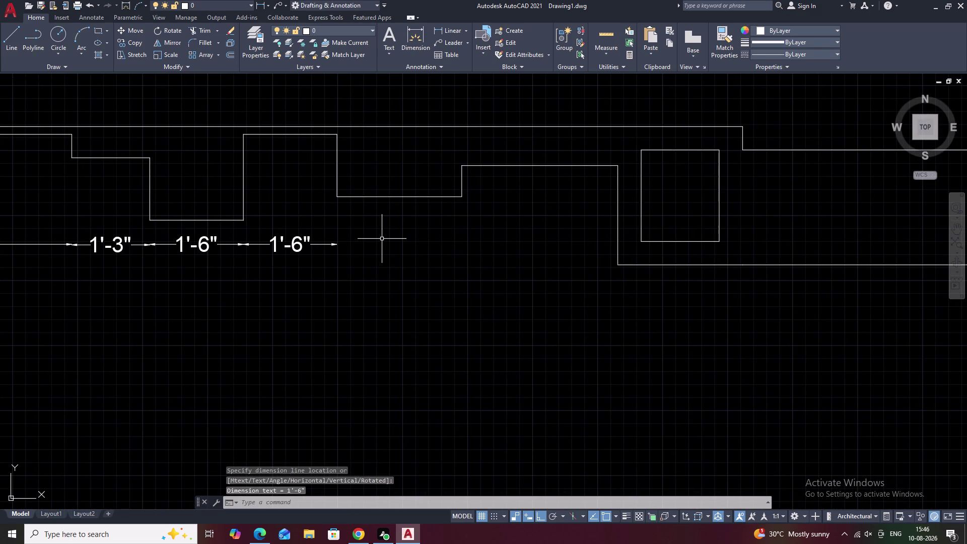
Add the 2' and 2'-6" step dimensions to the chain.
key(space)
click(337, 198)
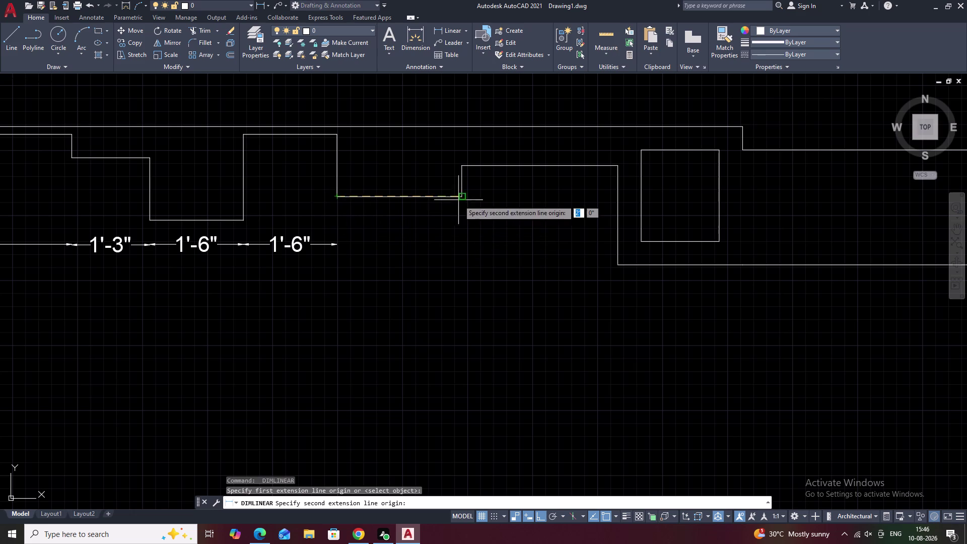
click(465, 197)
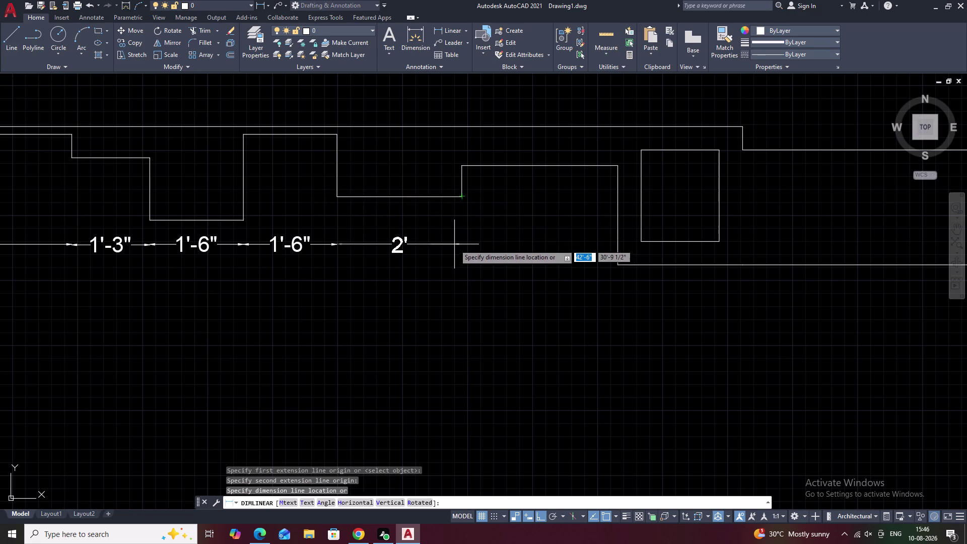
click(454, 244)
middle_drag(502, 243, 402, 243)
key(space)
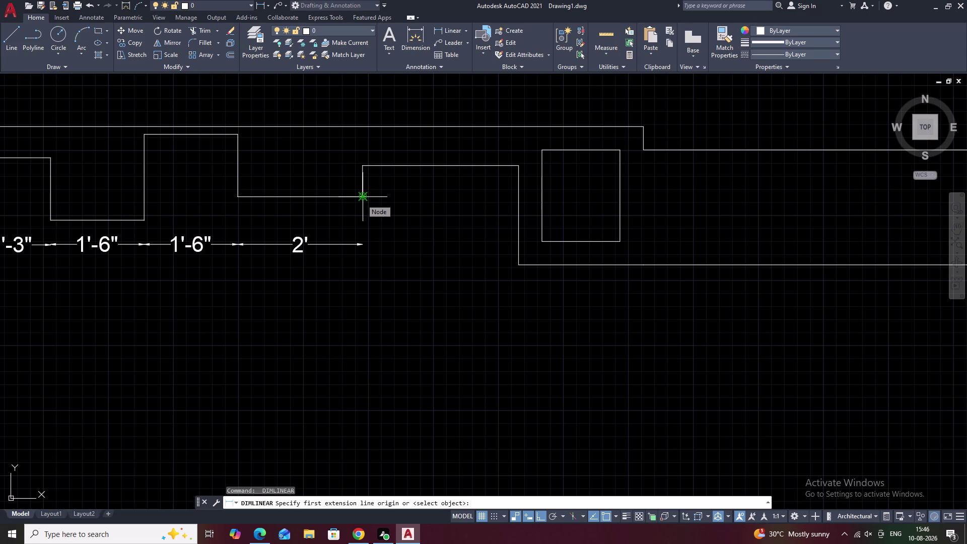
click(362, 199)
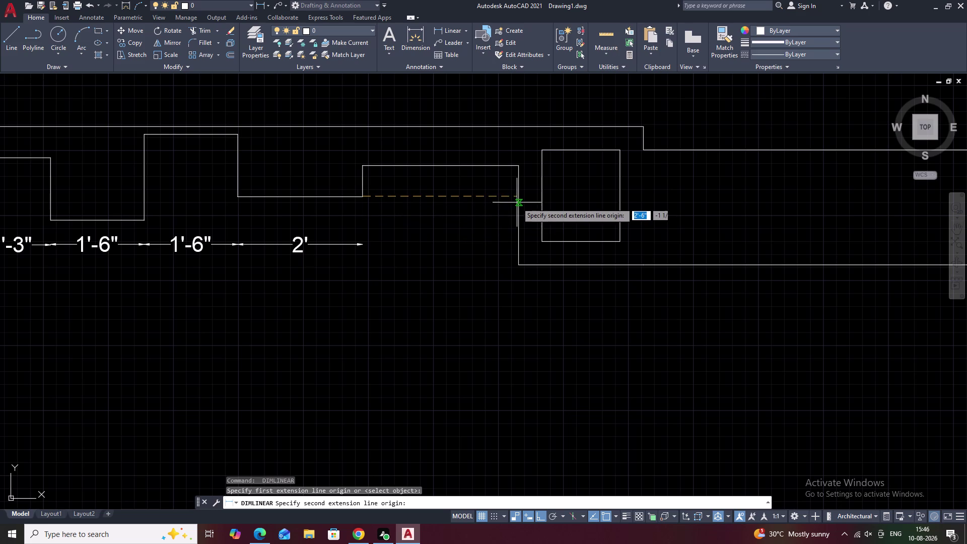
click(518, 196)
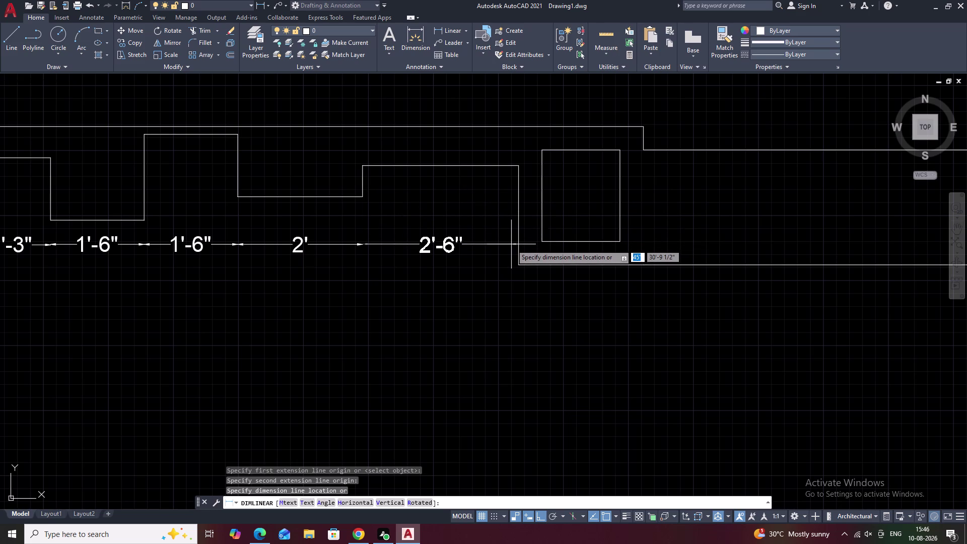
click(511, 245)
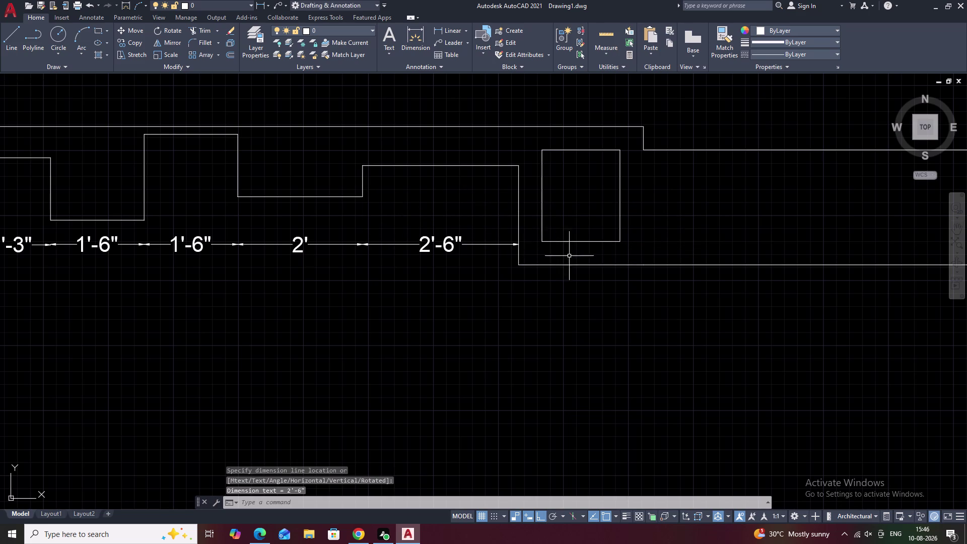
Cancel a stray 5" dimension and dimension the 4 1/2" gap beside the square.
key(space)
click(516, 246)
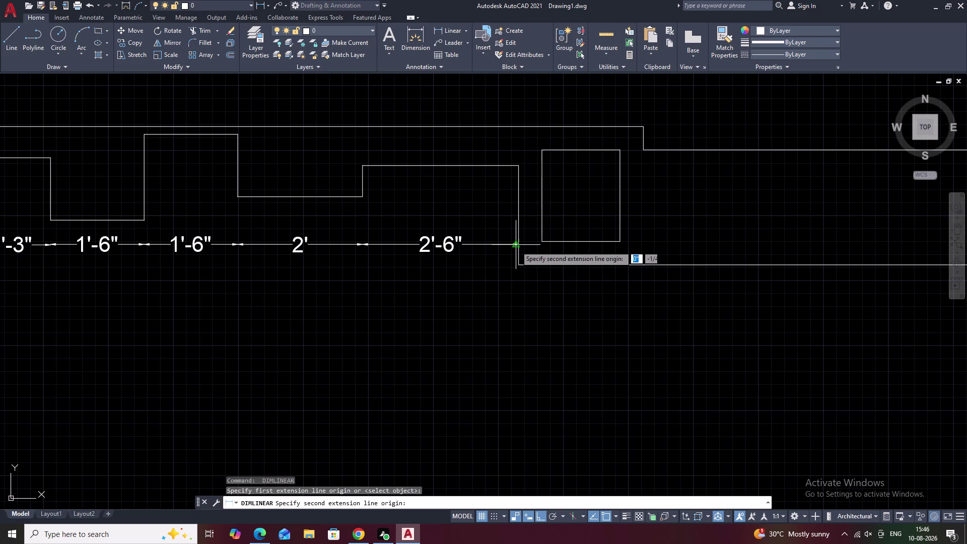
click(539, 240)
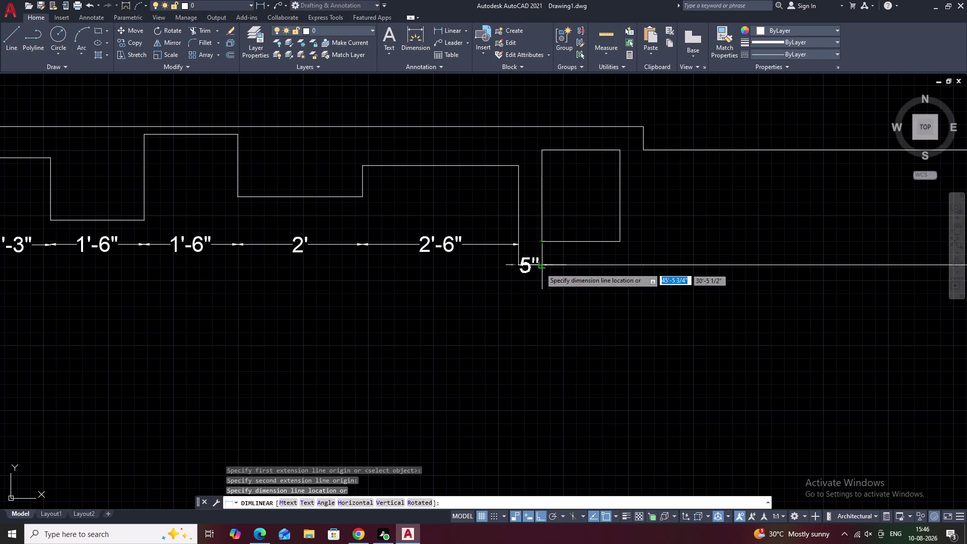
key(Escape)
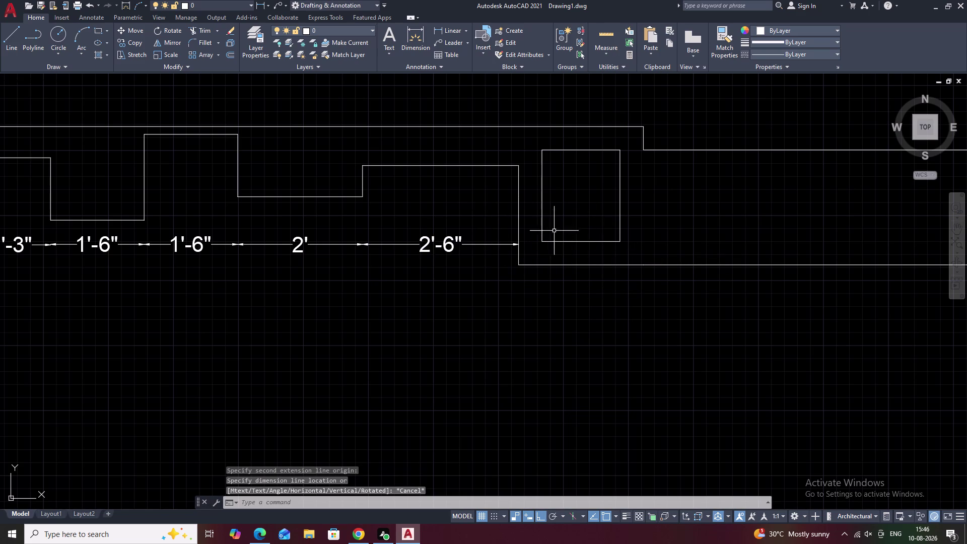
key(space)
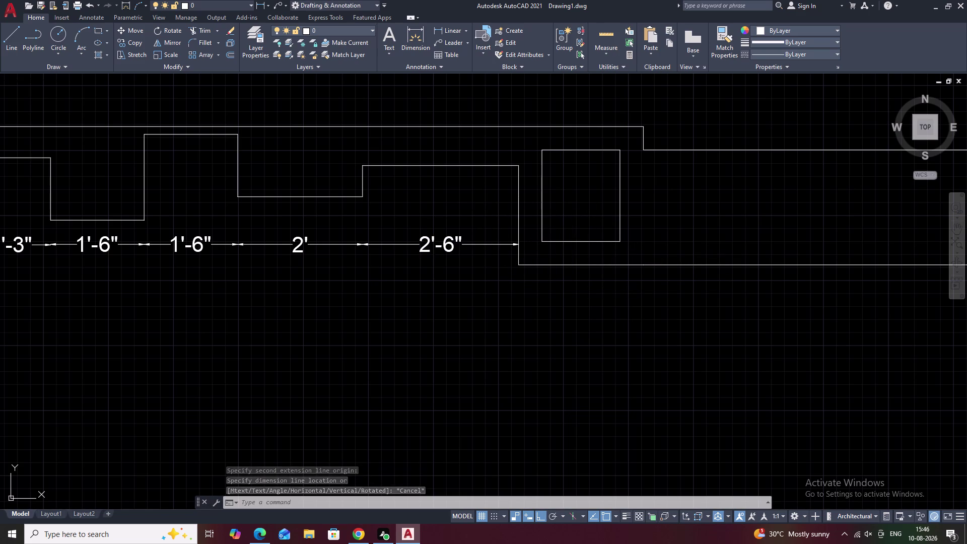
click(518, 202)
click(543, 202)
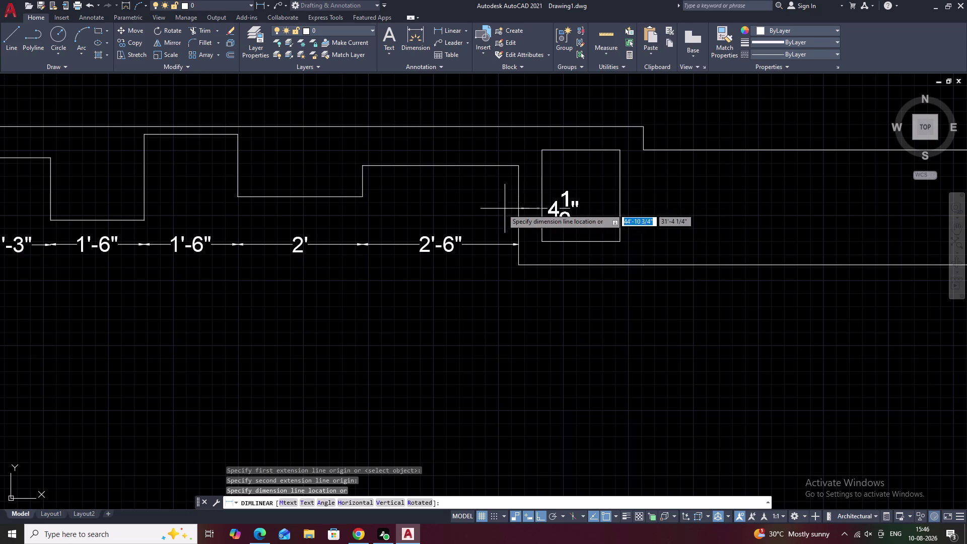
click(494, 205)
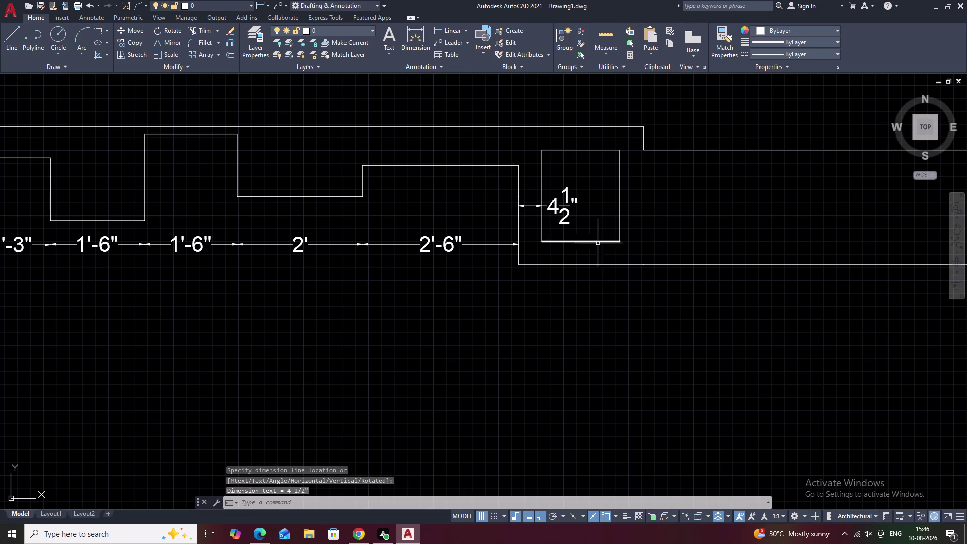
middle_drag(596, 252, 597, 243)
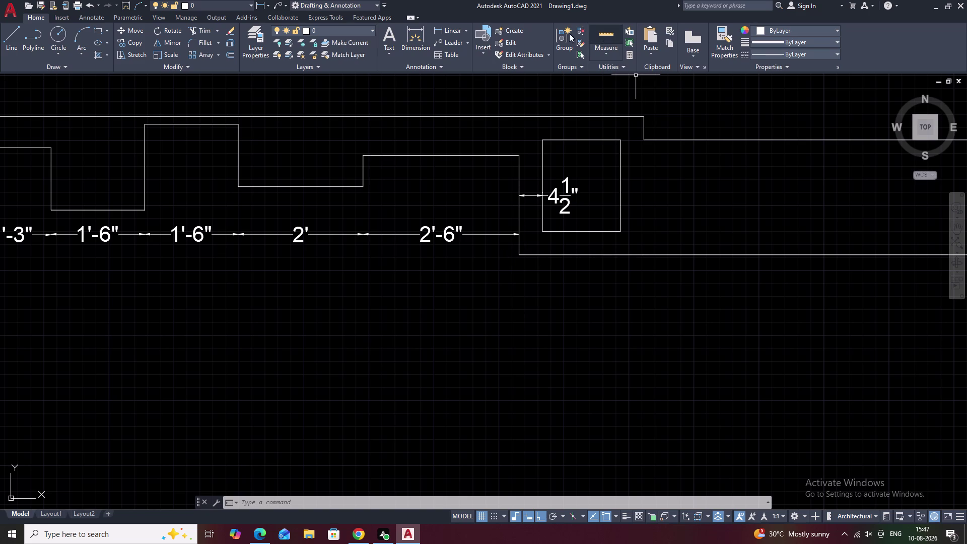
click(445, 26)
click(519, 254)
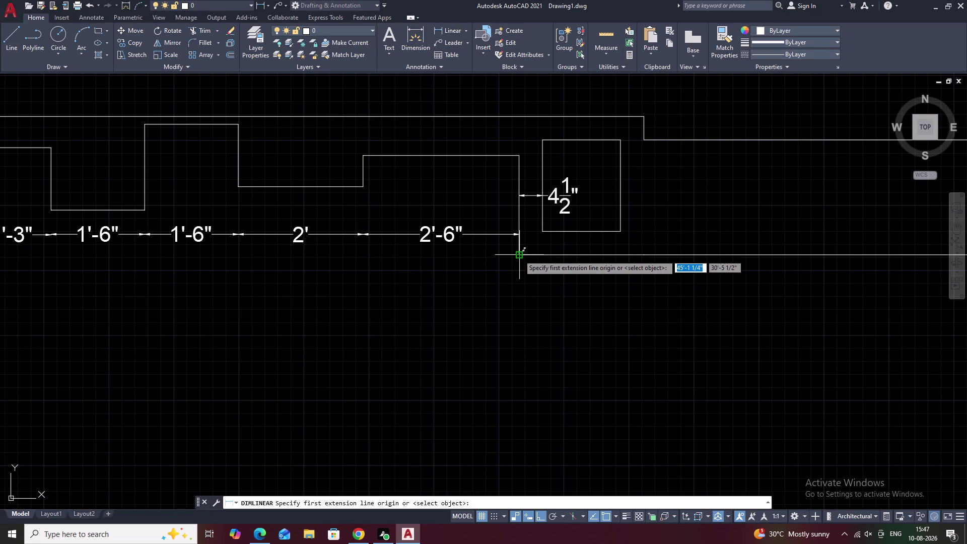
click(642, 256)
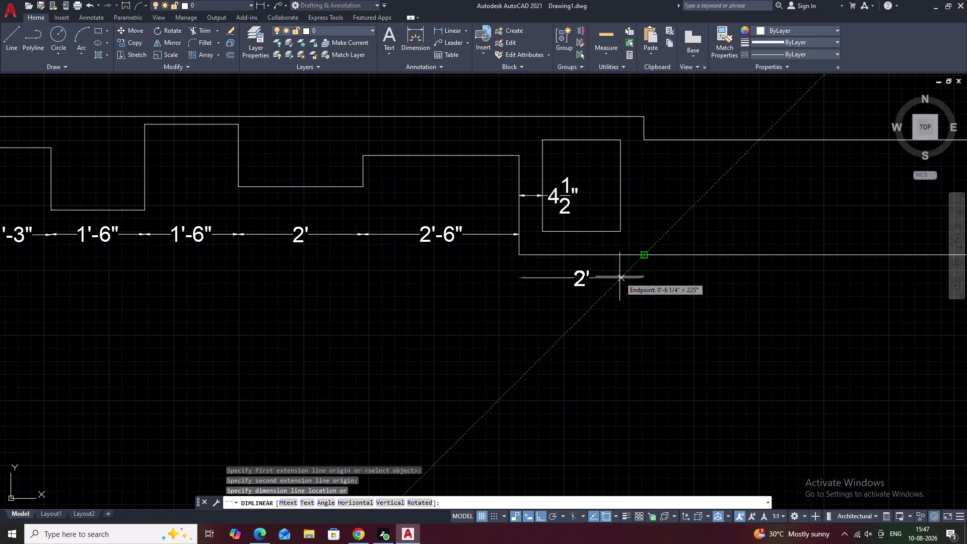
key(Escape)
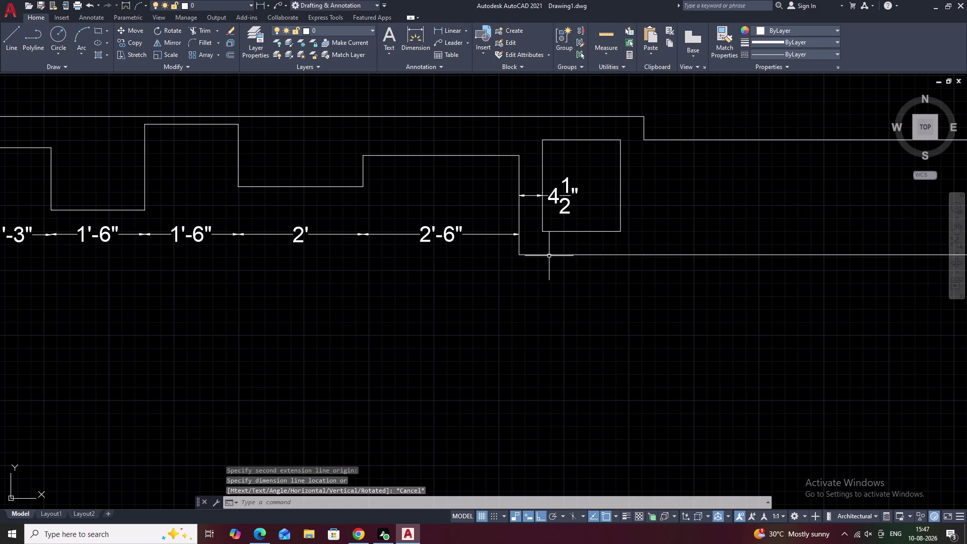
click(554, 255)
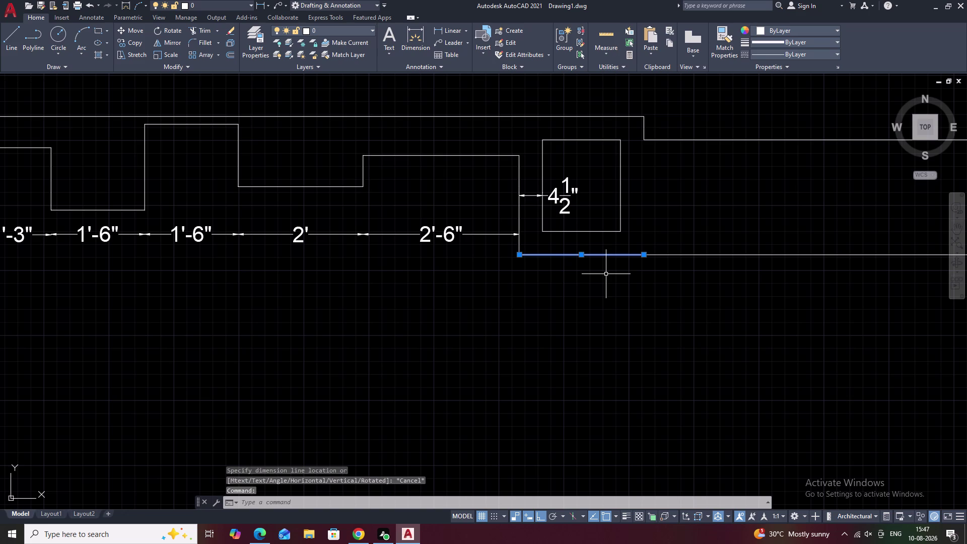
Erase the short bottom line at the stepped corner.
text(e)
key(space)
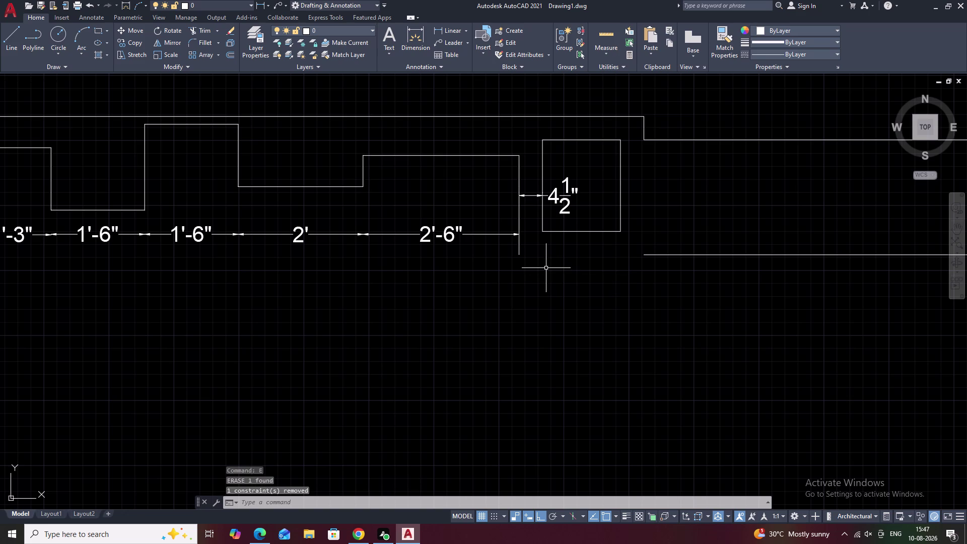
text(l)
key(space)
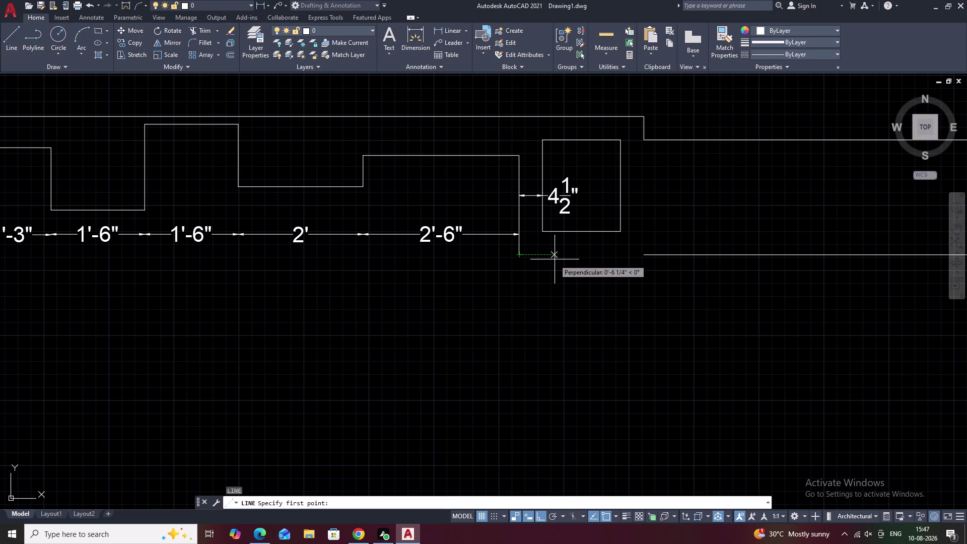
key(Escape)
Draw a 9-inch bottom segment and a diagonal up to the upper roof-line corner.
text(l)
key(space)
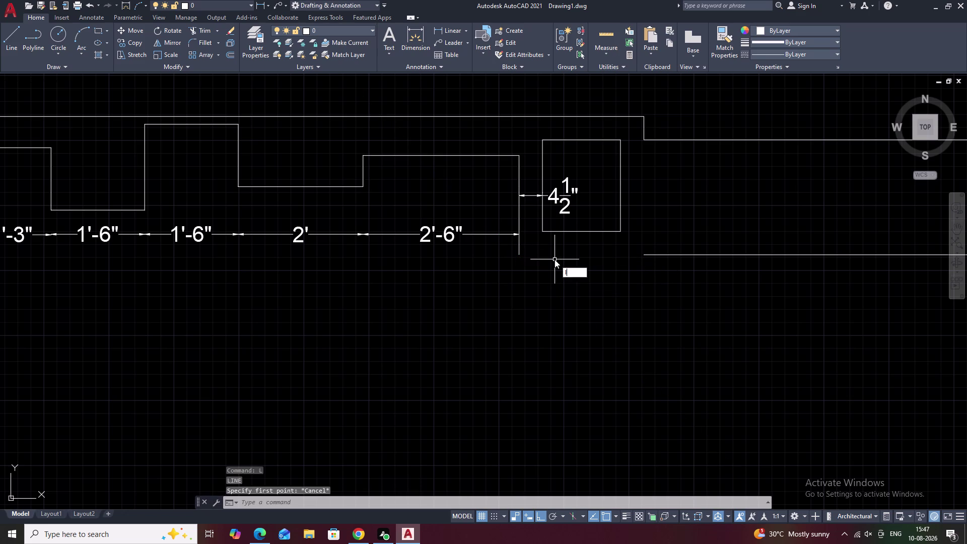
click(519, 256)
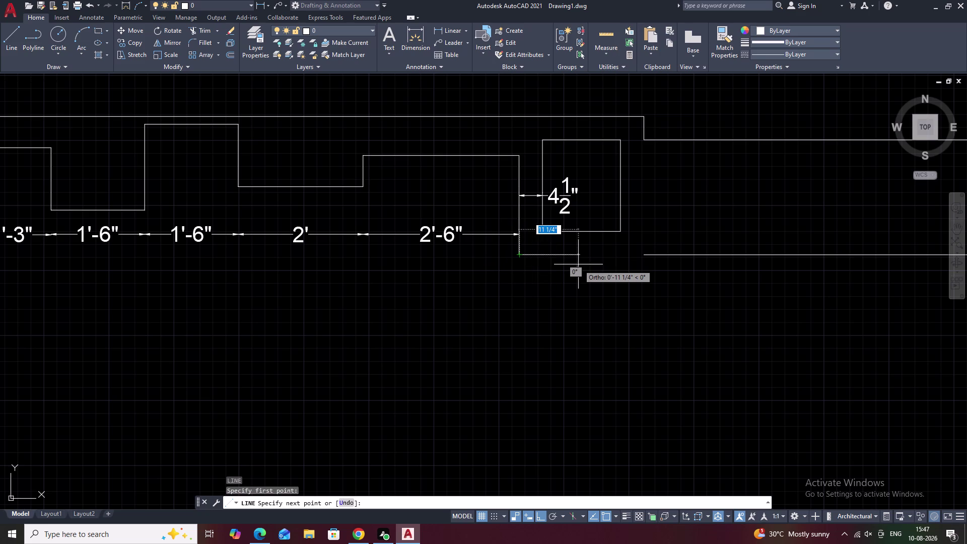
text(9)
key(space)
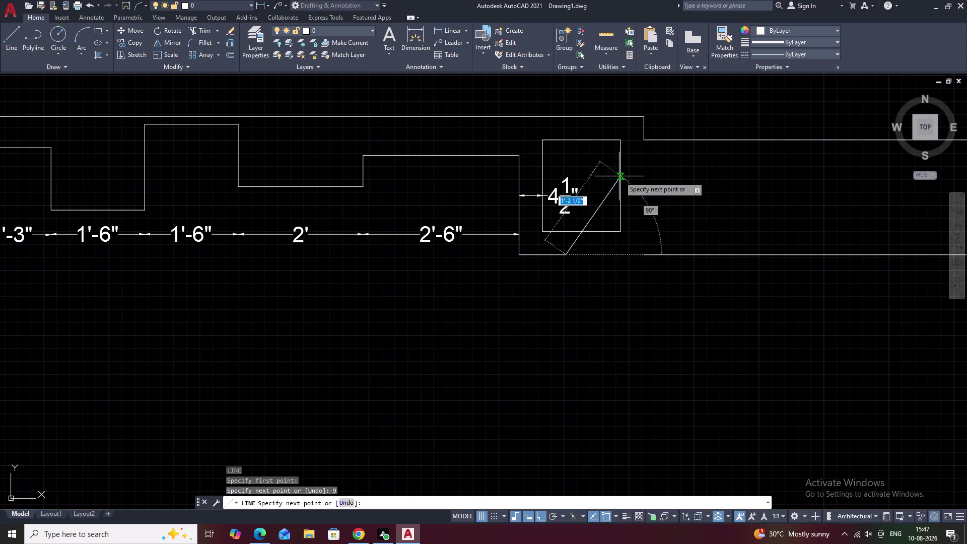
click(644, 137)
key(space)
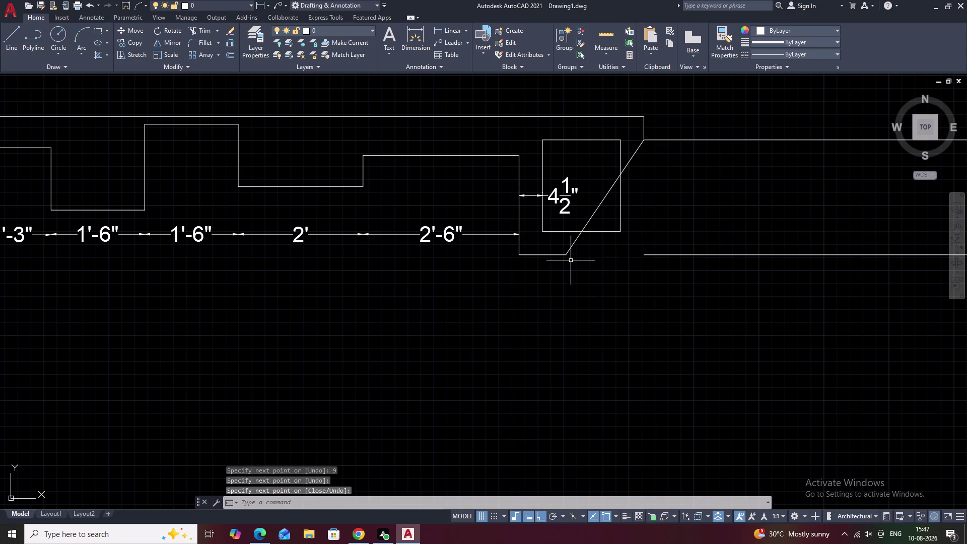
Draw a line from the diagonal's lower end to the right-hand bottom line.
key(space)
click(567, 254)
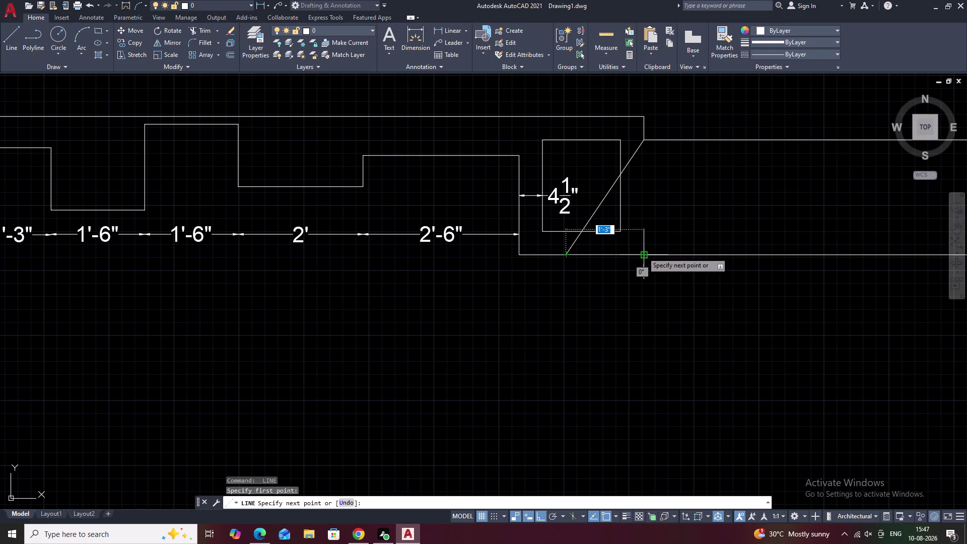
click(643, 252)
key(Escape)
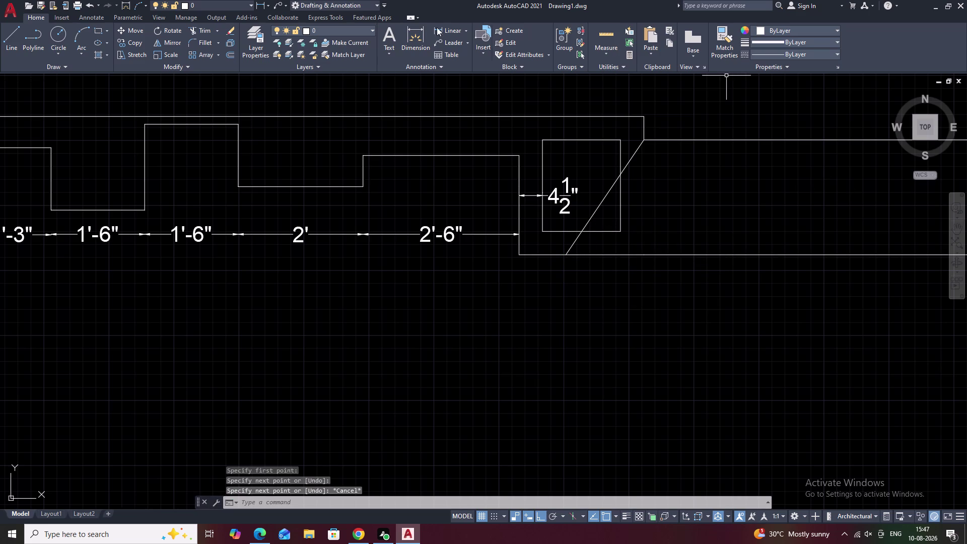
click(443, 29)
Dimension the 9" segment and the adjacent 1'-3" run beneath the chamfer.
click(518, 256)
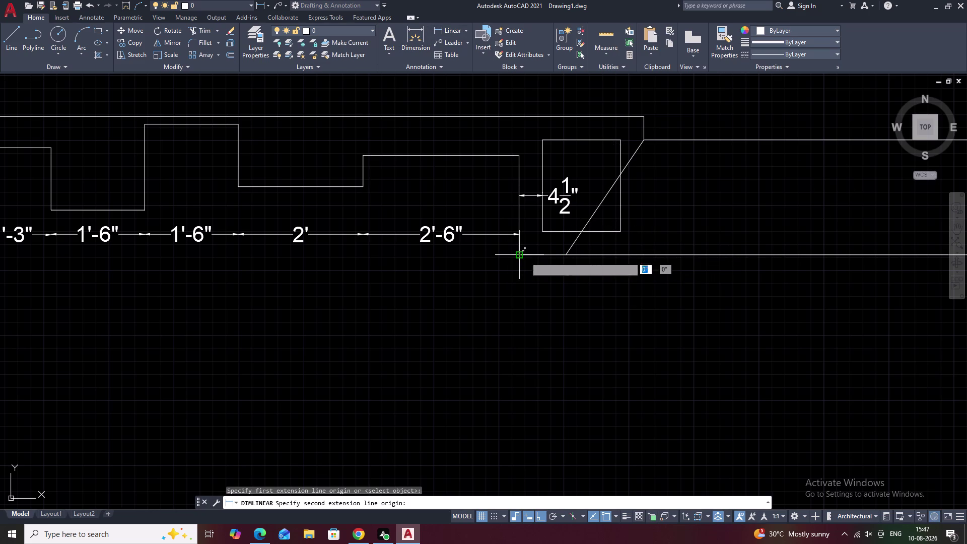
click(565, 254)
click(562, 268)
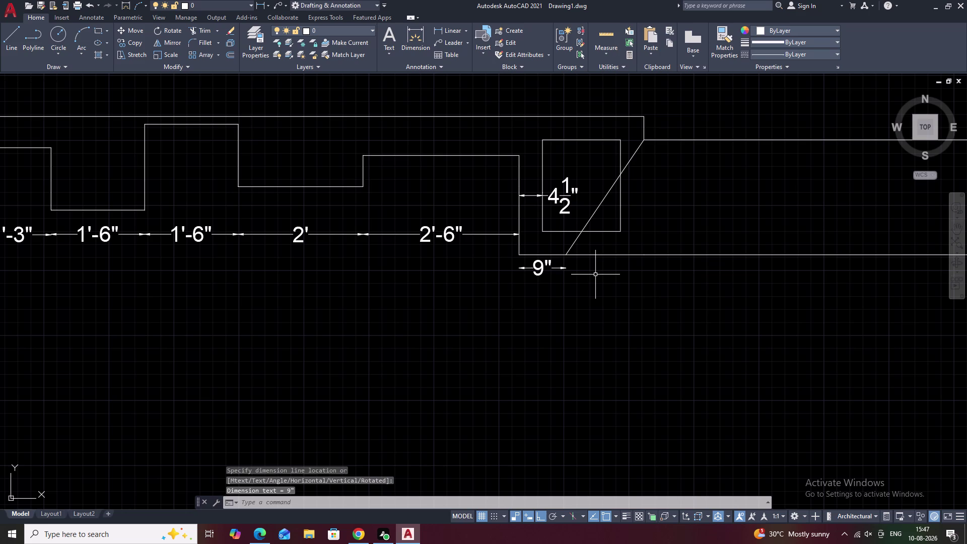
key(space)
click(566, 256)
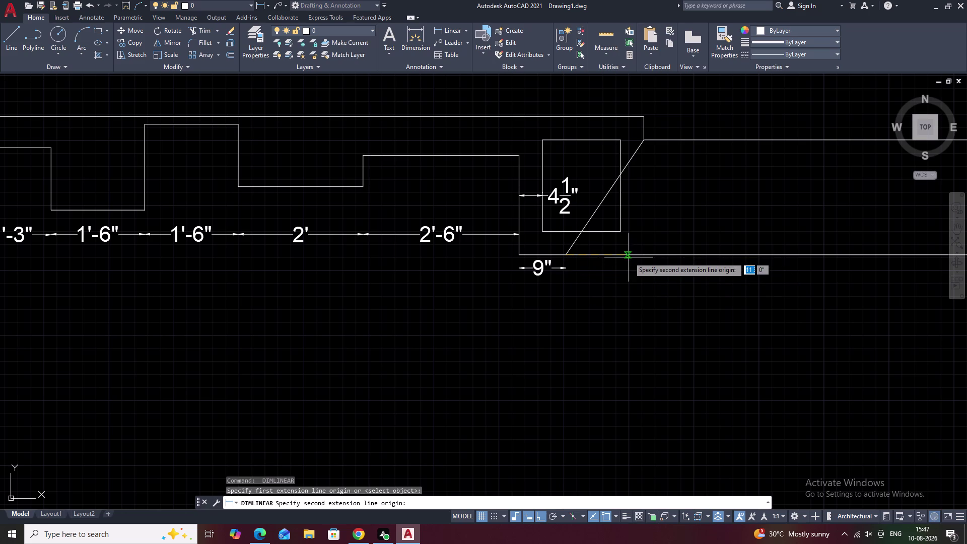
click(644, 255)
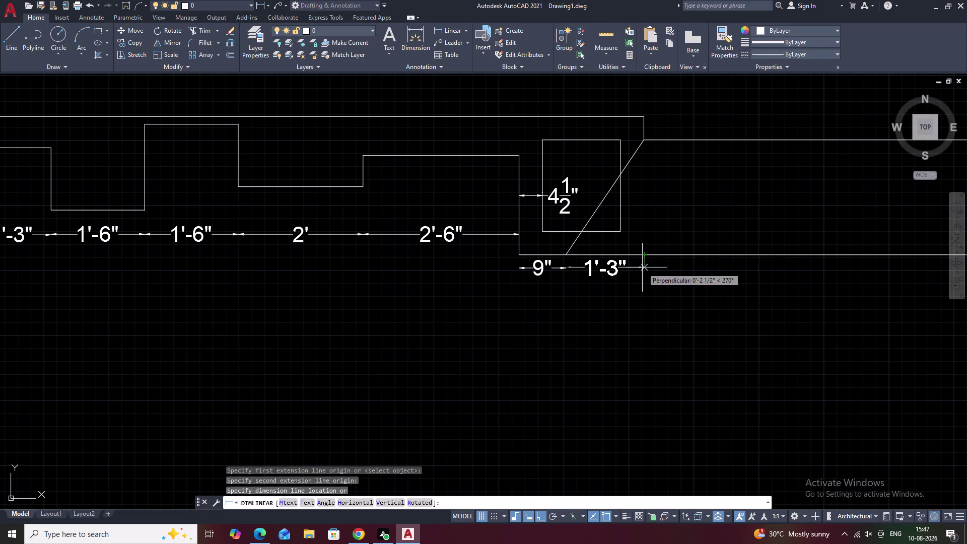
click(642, 268)
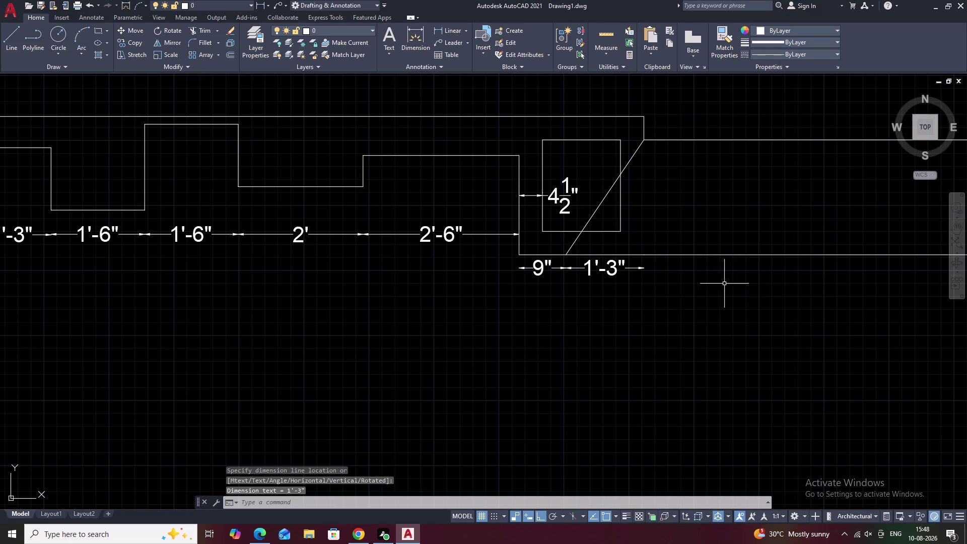
middle_drag(738, 286, 609, 304)
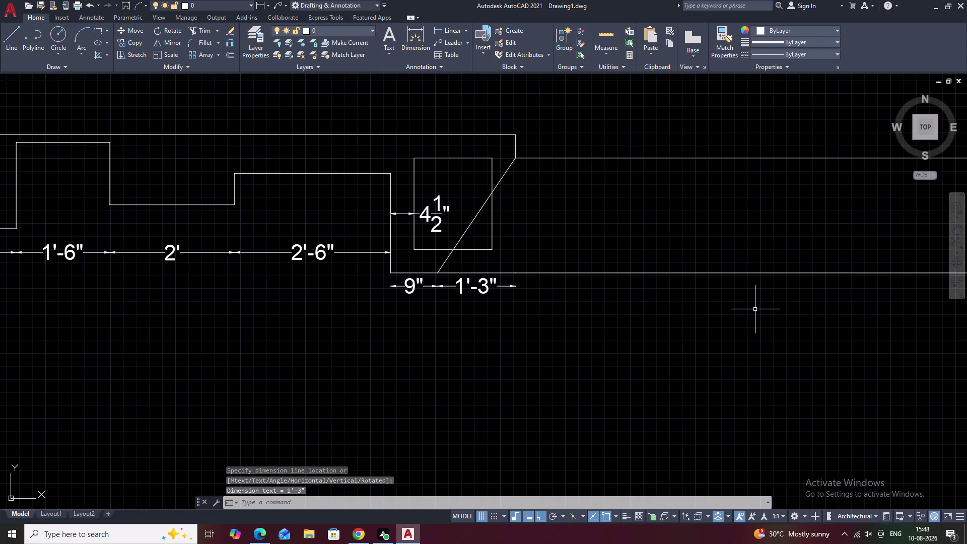
Start a vertical 1'-10" dimension, then cancel it.
key(space)
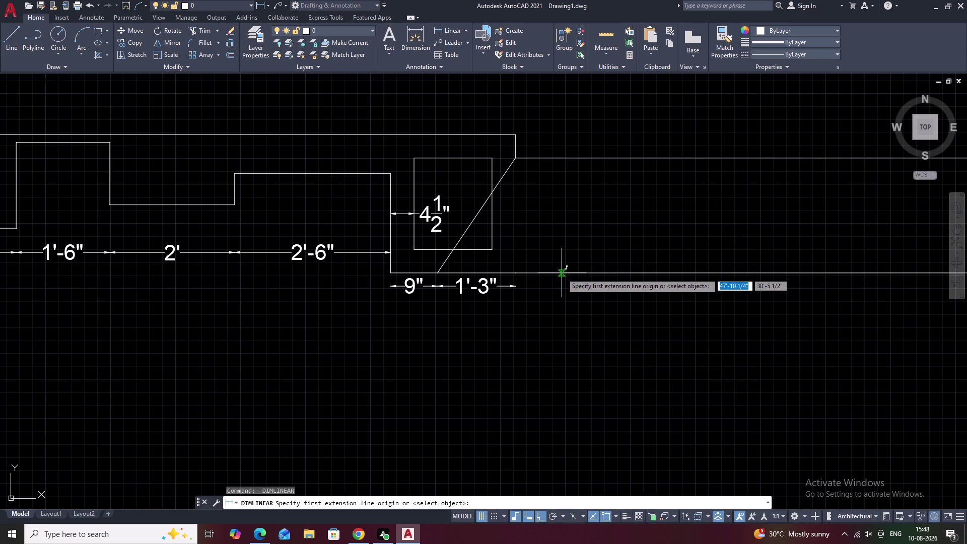
click(562, 273)
click(564, 159)
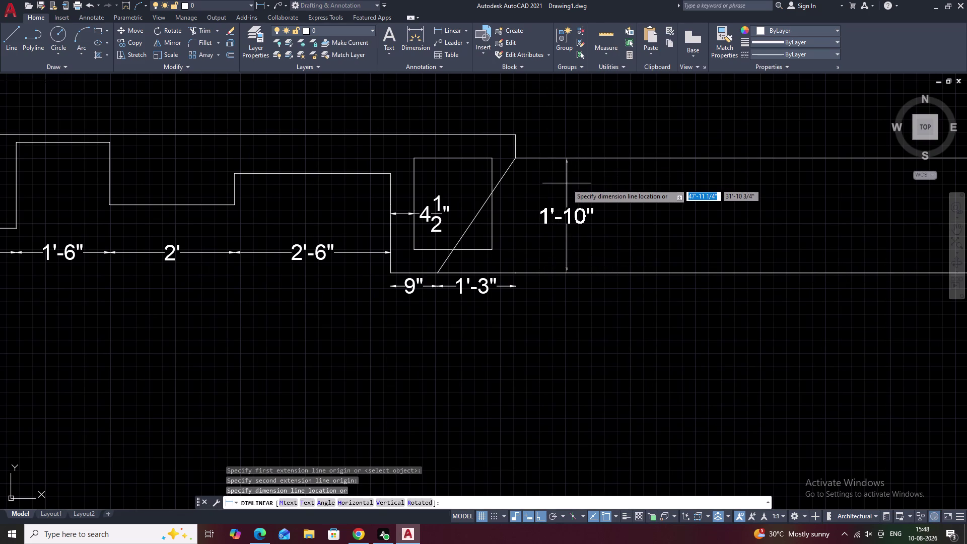
key(Escape)
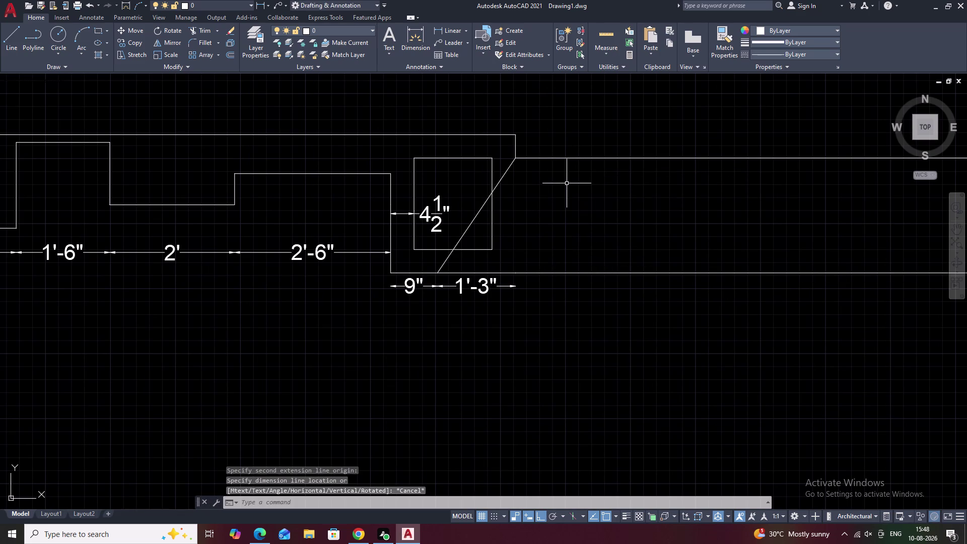
middle_drag(553, 186, 507, 235)
scroll(down, 3)
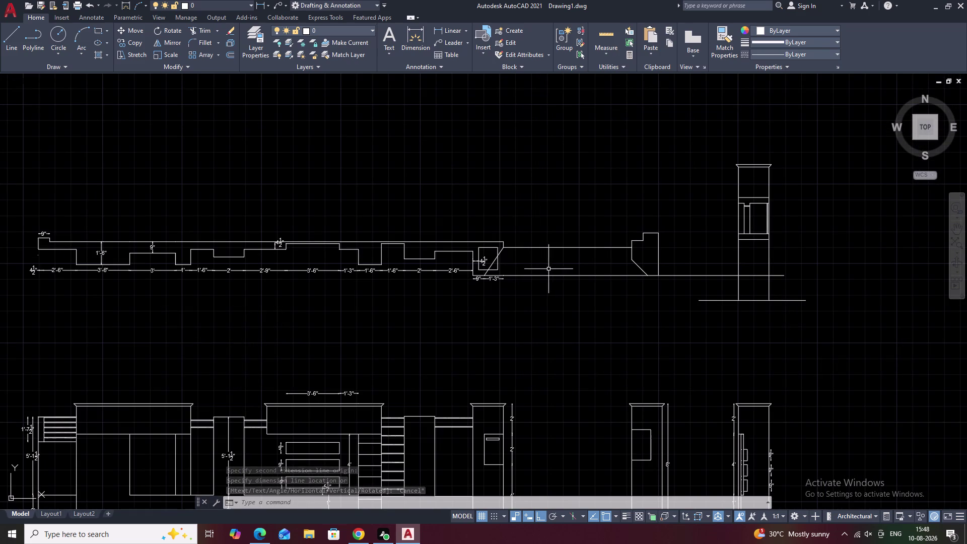
scroll(up, 3)
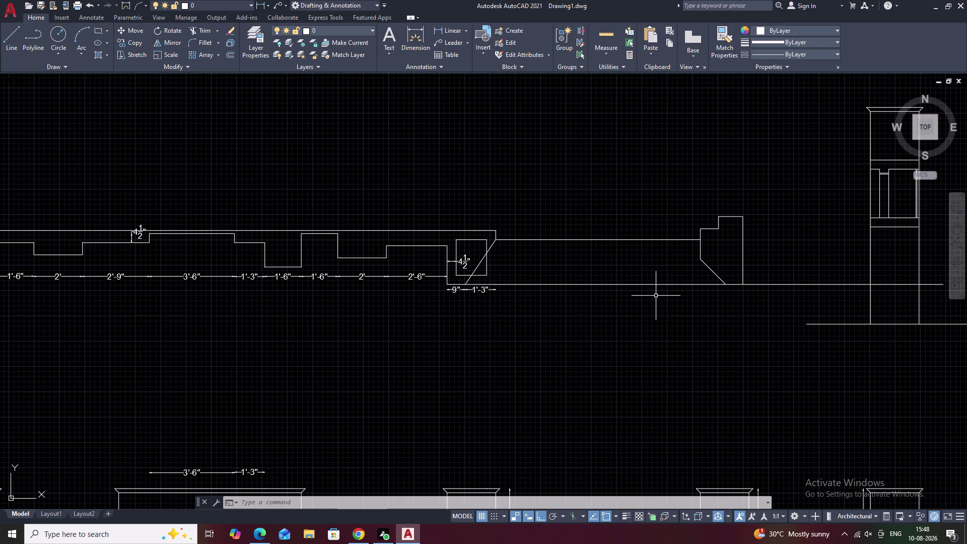
key(space)
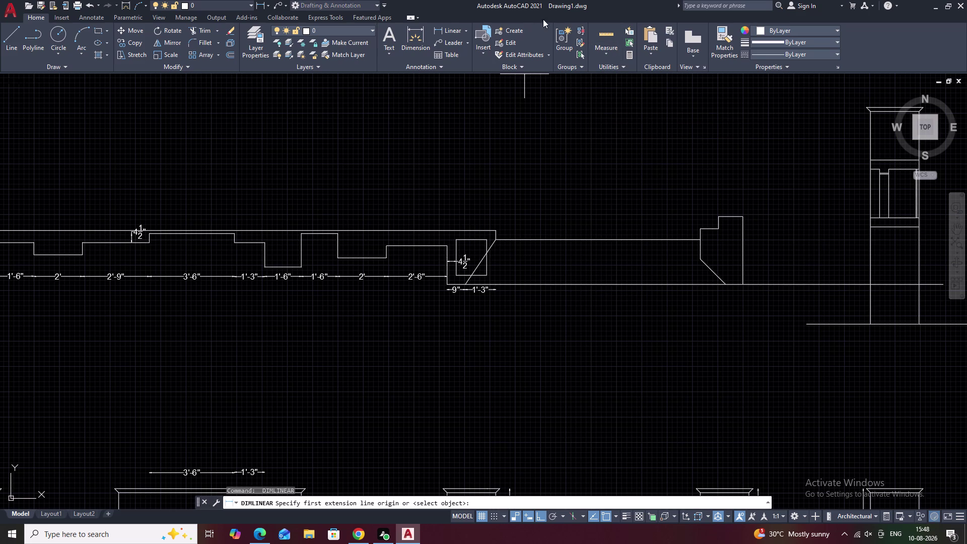
click(441, 29)
scroll(up, 3)
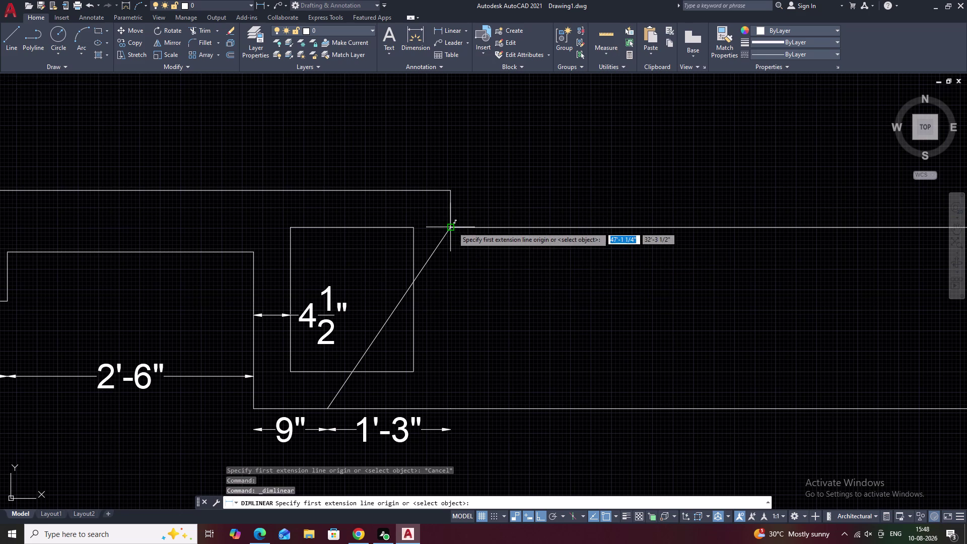
click(451, 227)
click(451, 190)
Replace the short vertical line at the chamfer top with a 9-inch downward drop.
key(Escape)
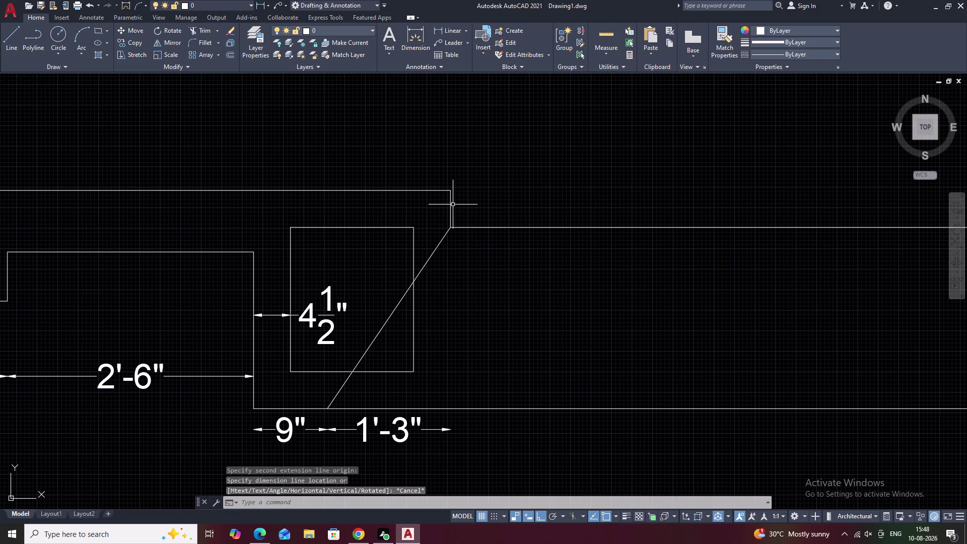
click(449, 207)
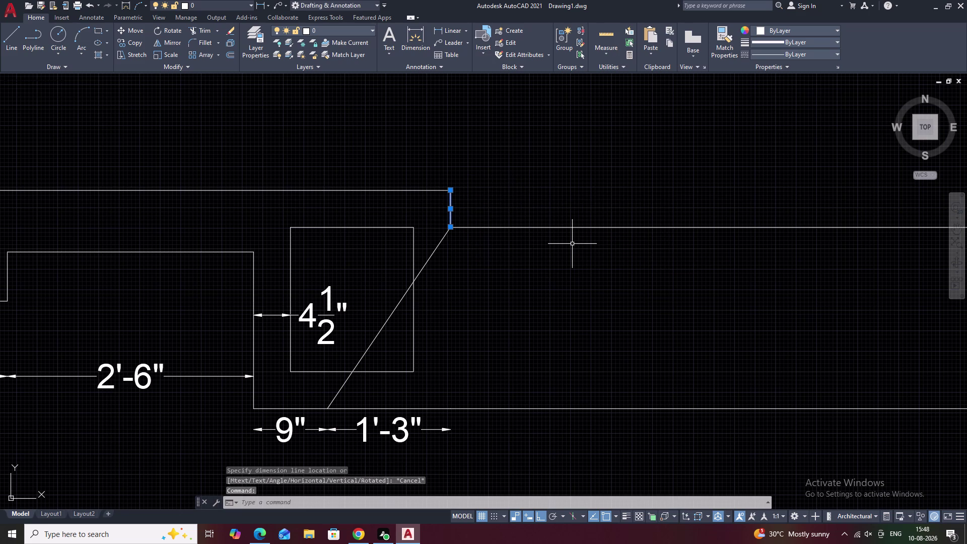
text(e)
key(space)
text(l)
key(space)
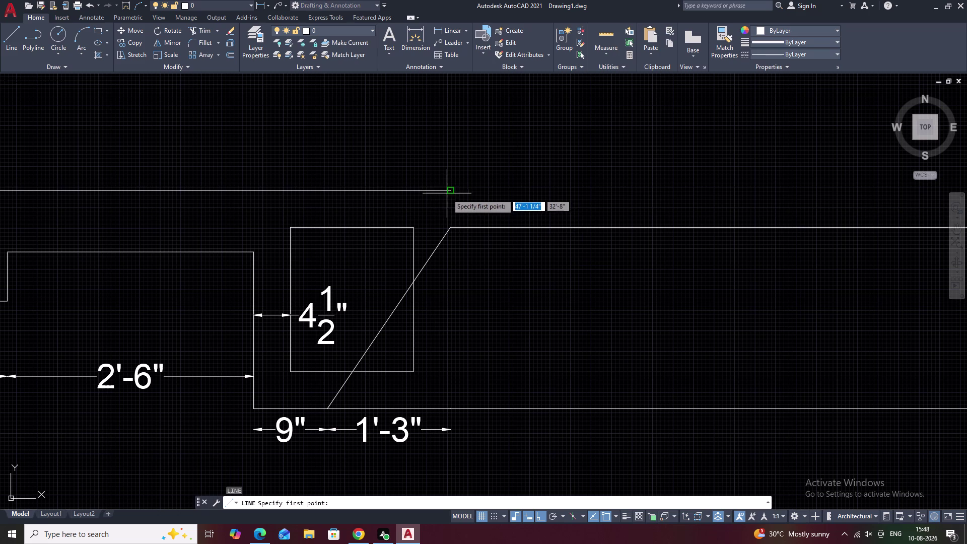
click(451, 192)
text(9)
key(space)
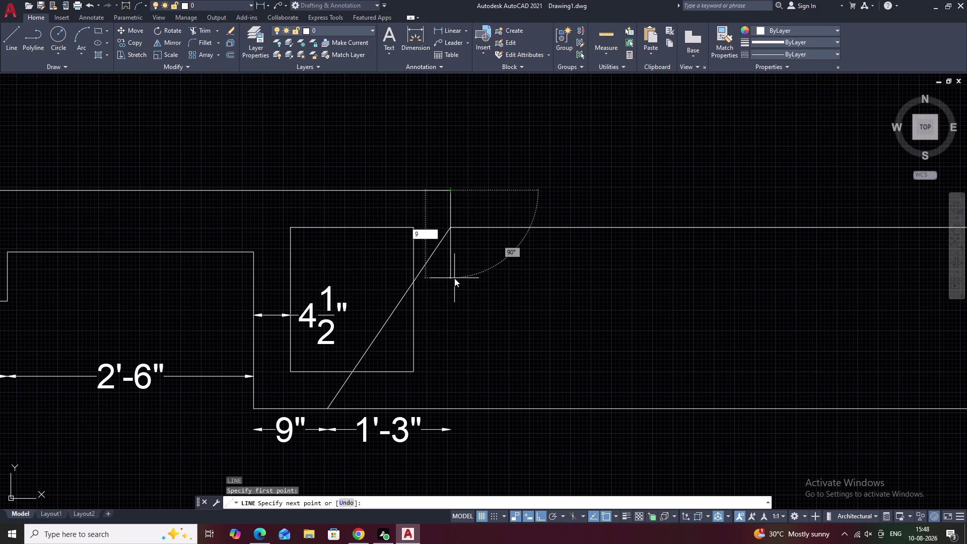
key(Escape)
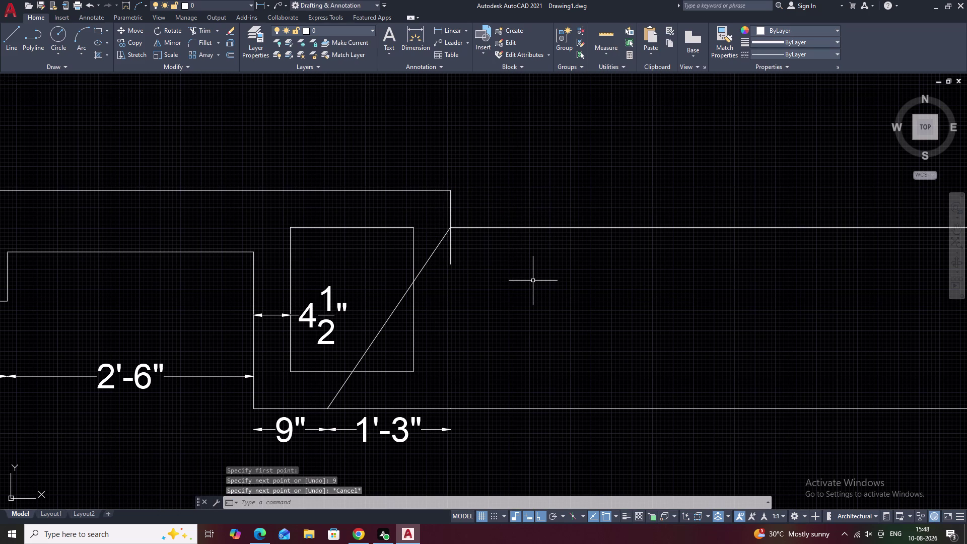
Erase the diagonal chamfer and redraw it from its lower end to the drop's bottom.
click(396, 308)
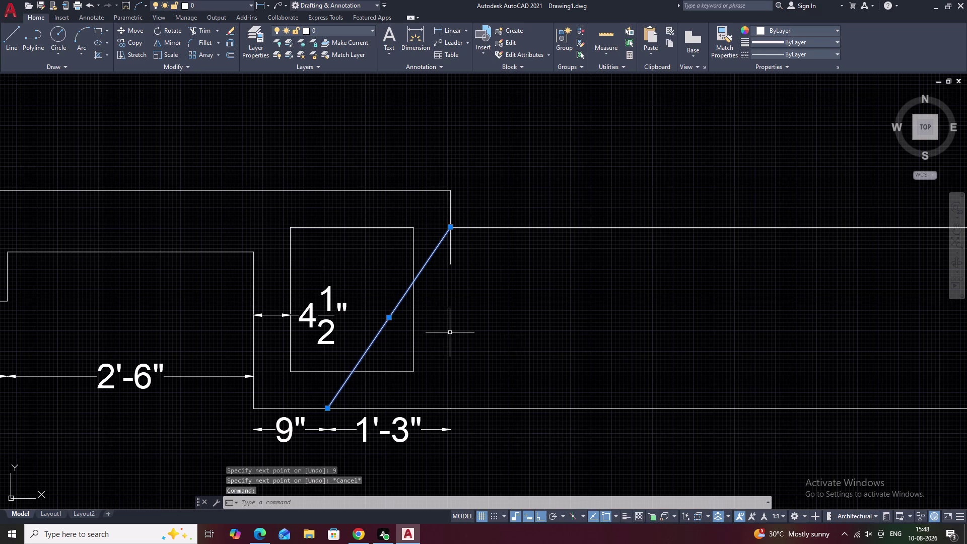
text(e)
key(space)
text(l)
key(space)
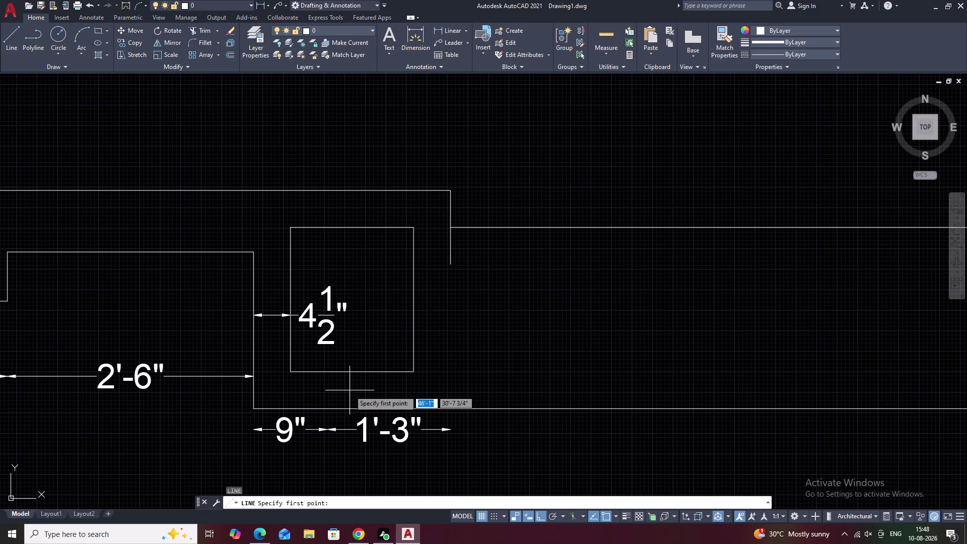
click(330, 410)
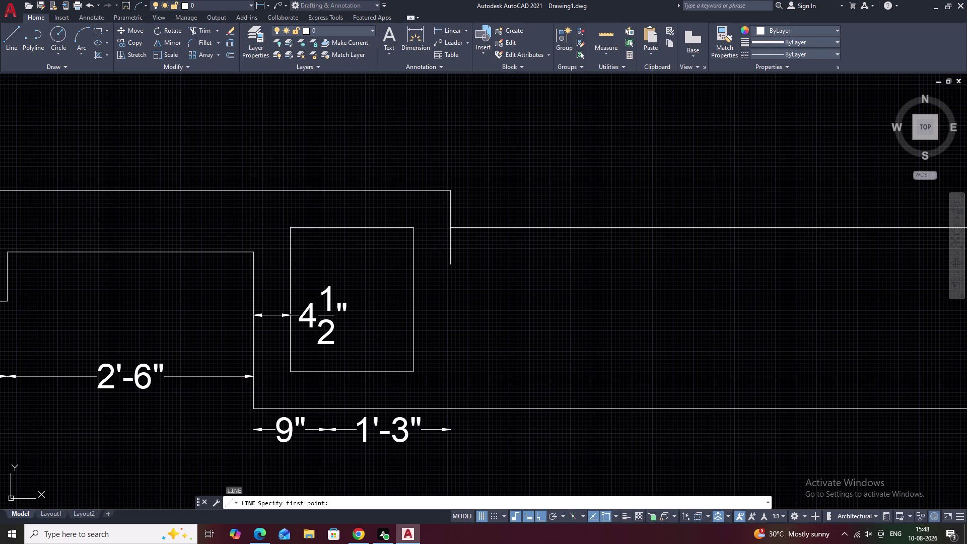
click(451, 263)
key(Escape)
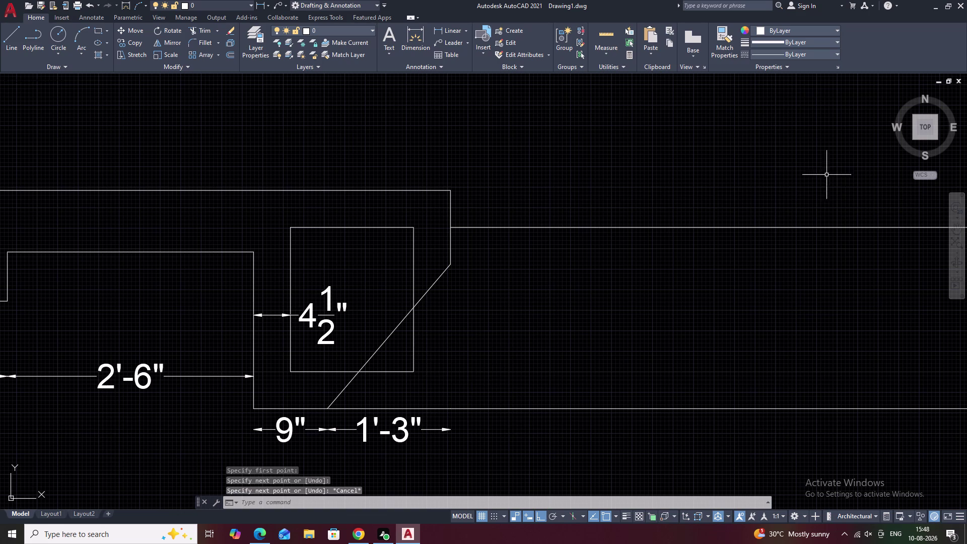
Move the long horizontal roof line so it starts at the 9-inch drop's lower end.
scroll(down, 3)
middle_drag(828, 267, 646, 258)
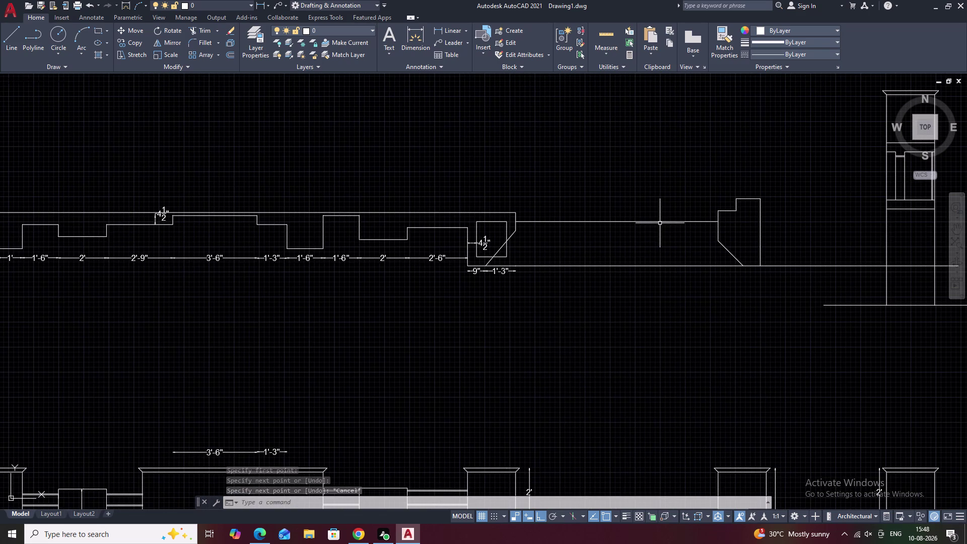
click(659, 222)
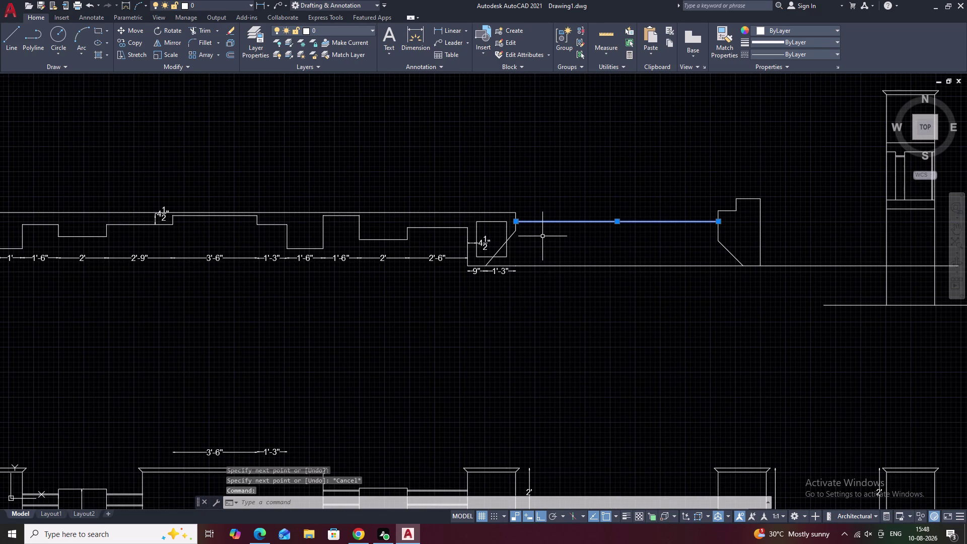
text(m)
key(space)
scroll(up, 3)
click(521, 216)
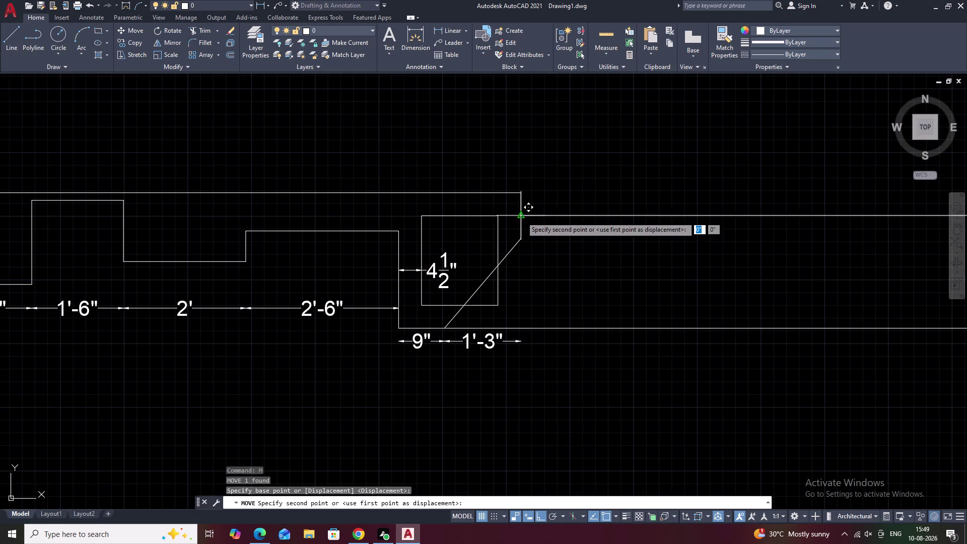
click(520, 238)
scroll(down, 3)
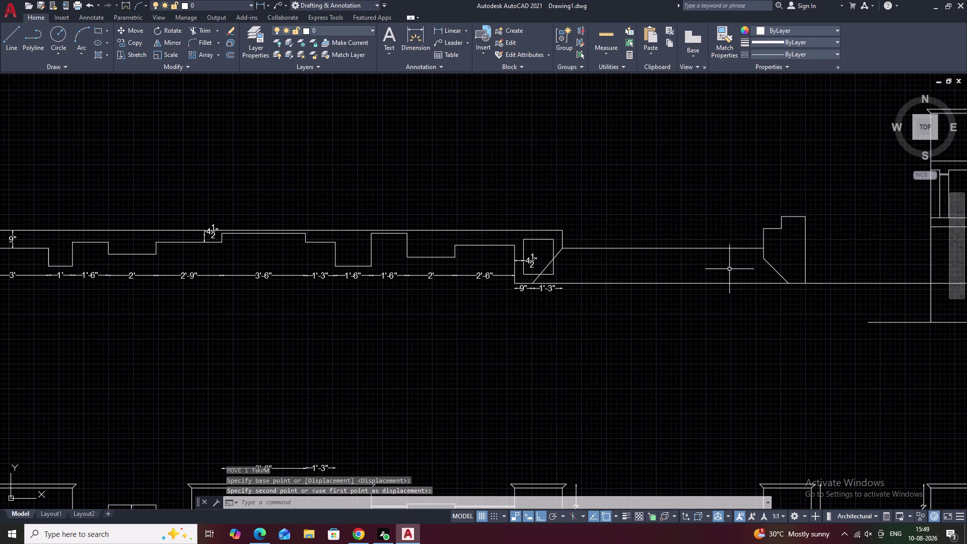
middle_drag(729, 269, 628, 271)
key(Escape)
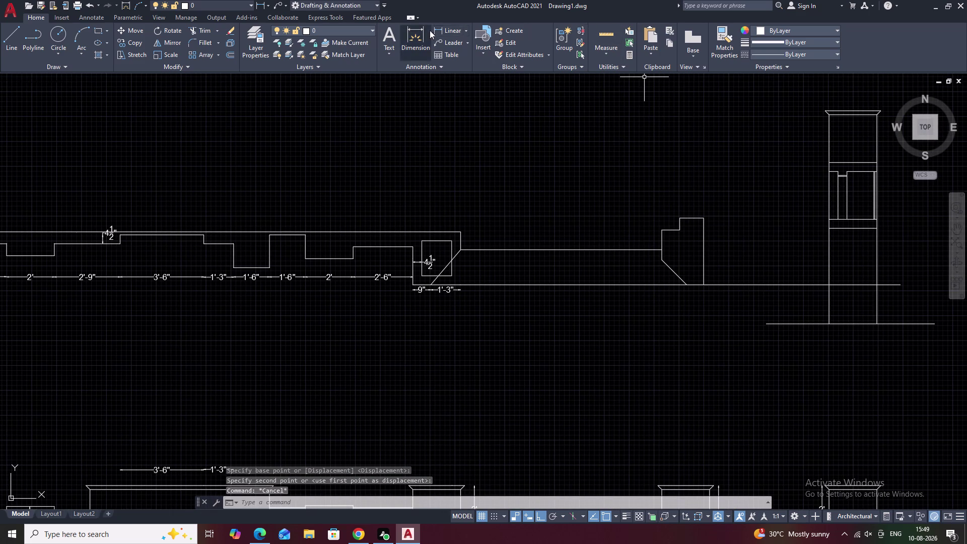
click(450, 30)
Add a 9" vertical dimension beside the step at the upper corner.
scroll(up, 3)
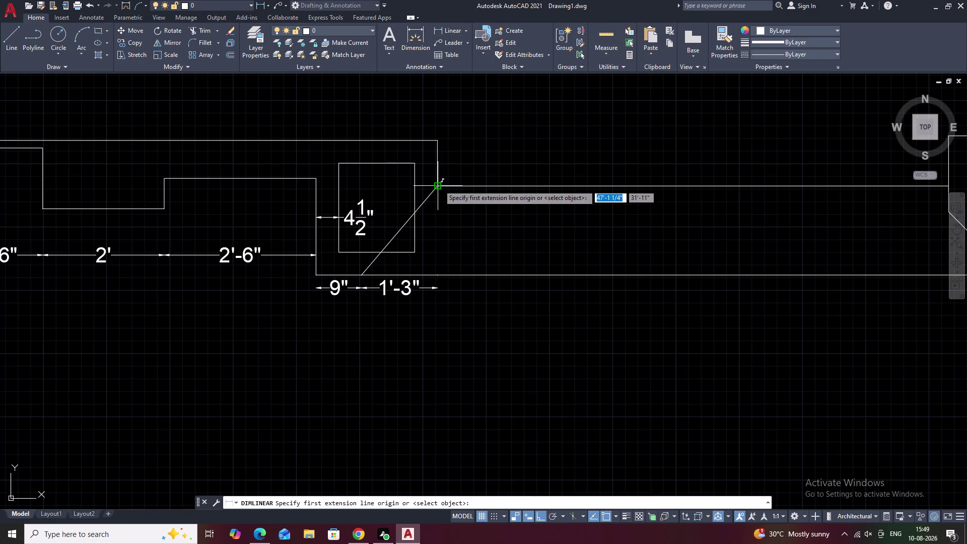
click(439, 185)
click(439, 141)
click(463, 143)
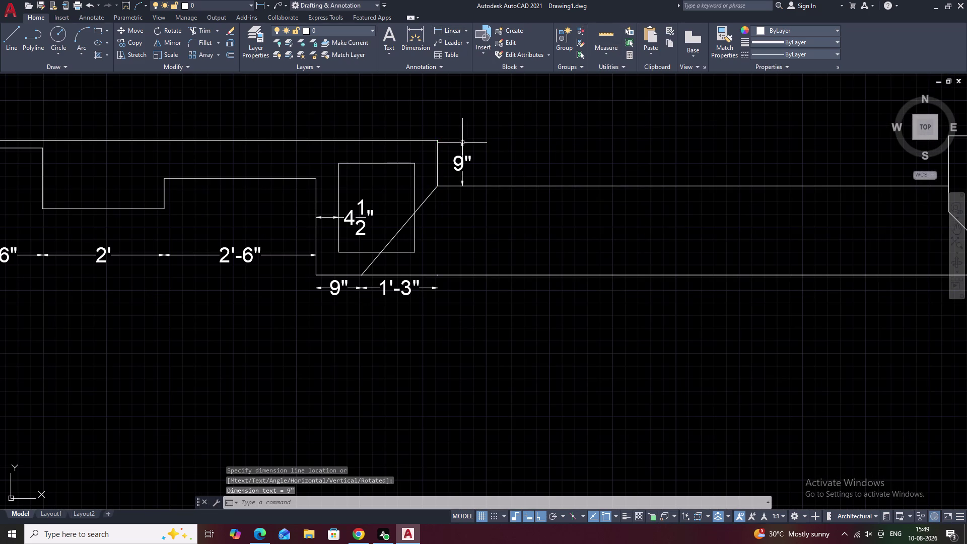
Begin a 1'-5½" dimension from the roof line, then abandon it.
key(space)
click(531, 274)
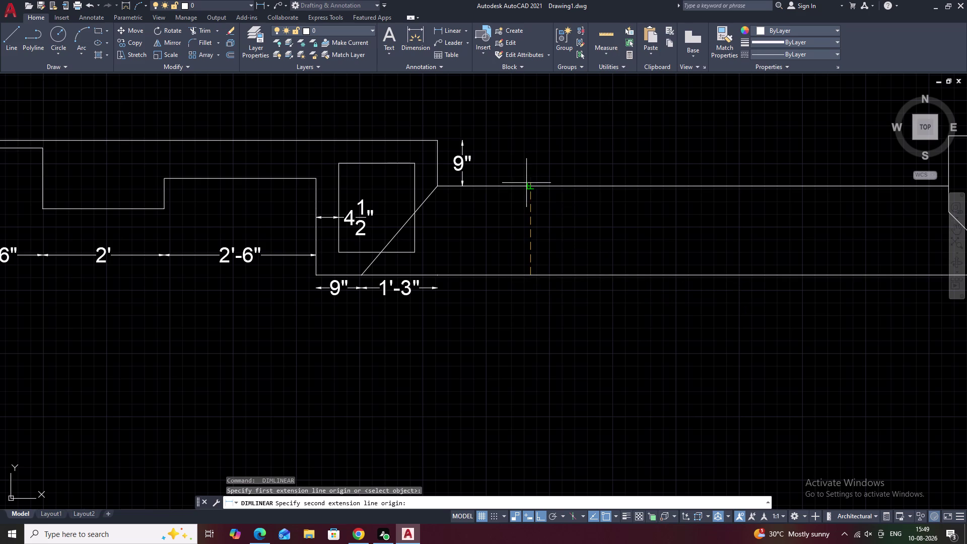
click(529, 186)
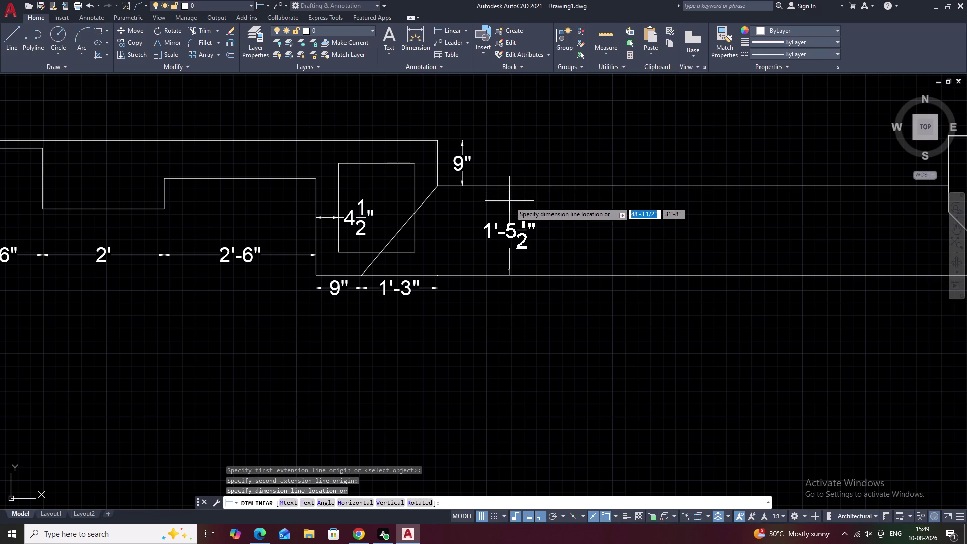
key(Escape)
scroll(down, 3)
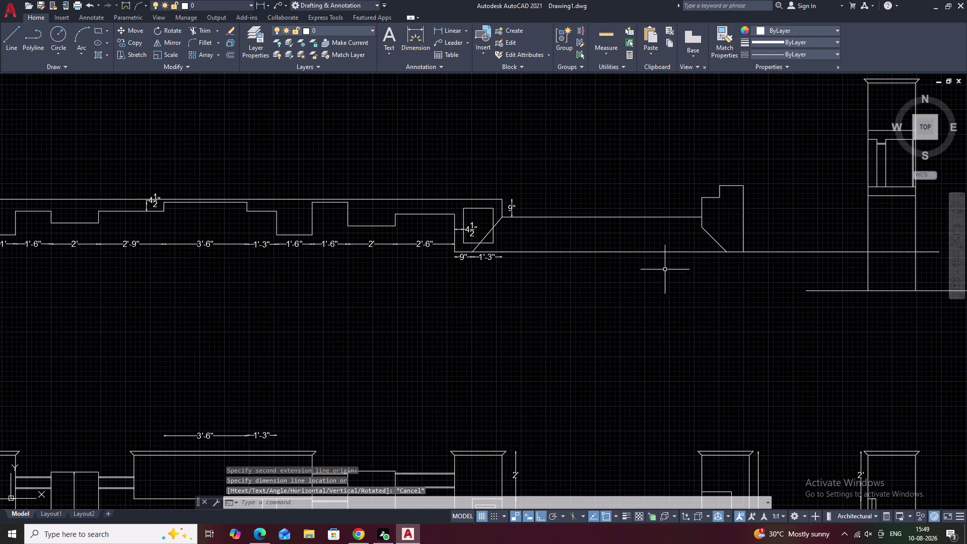
middle_drag(680, 264, 560, 264)
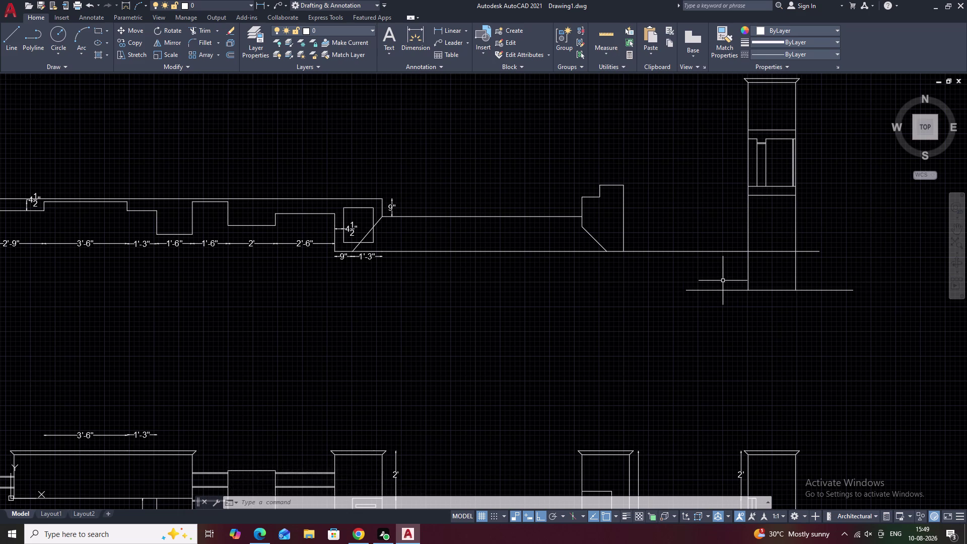
Offset the long horizontal roof line by 1'3" to make a parallel copy below.
text(o)
key(space)
text(1)
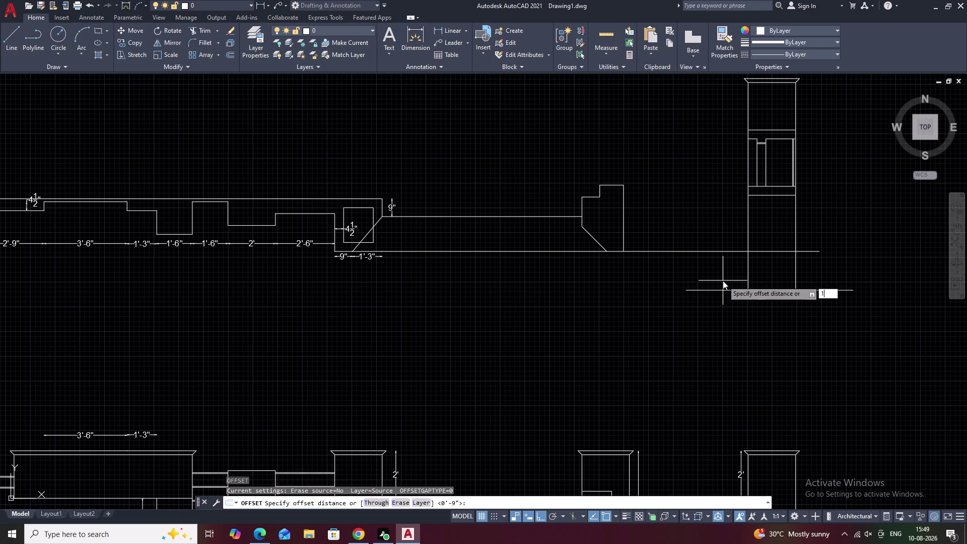
text('3")
key(space)
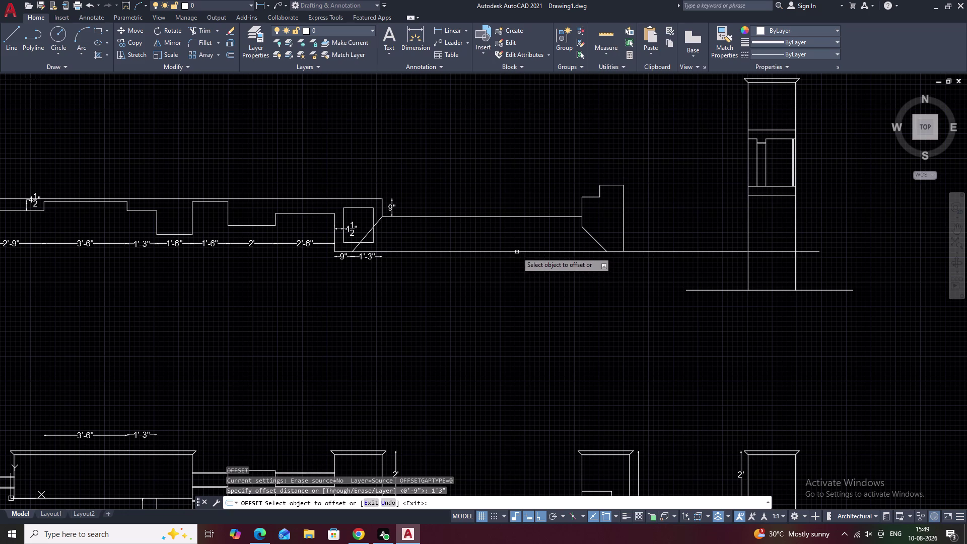
click(515, 251)
click(511, 233)
scroll(up, 3)
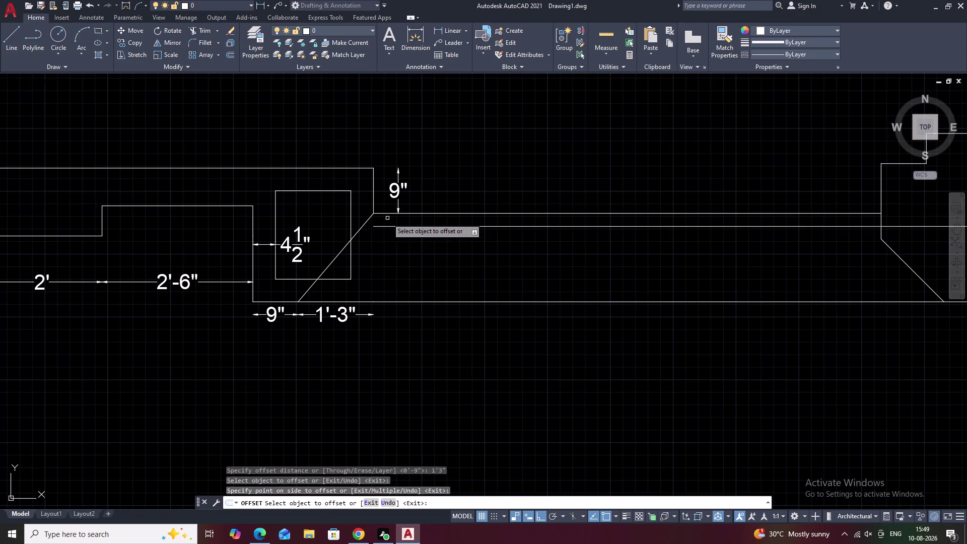
scroll(up, 3)
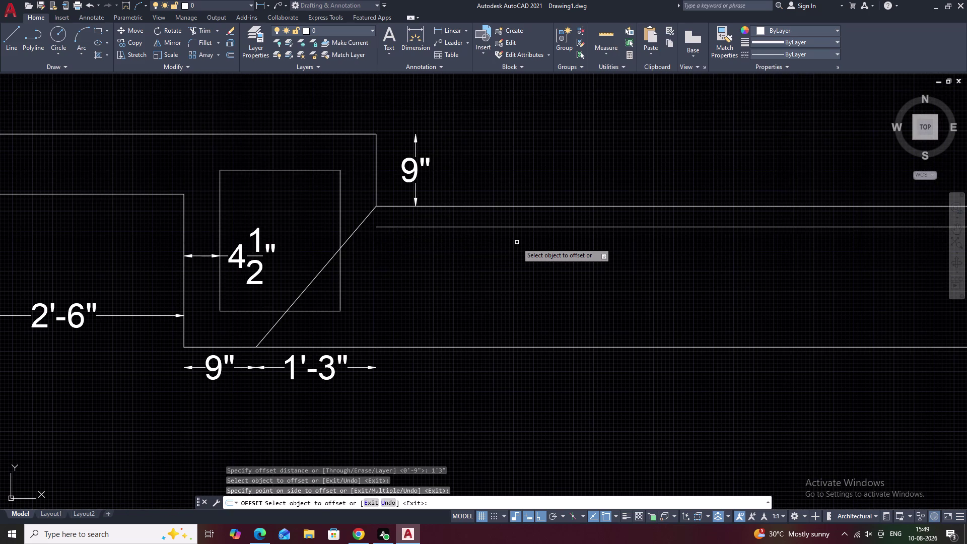
key(Escape)
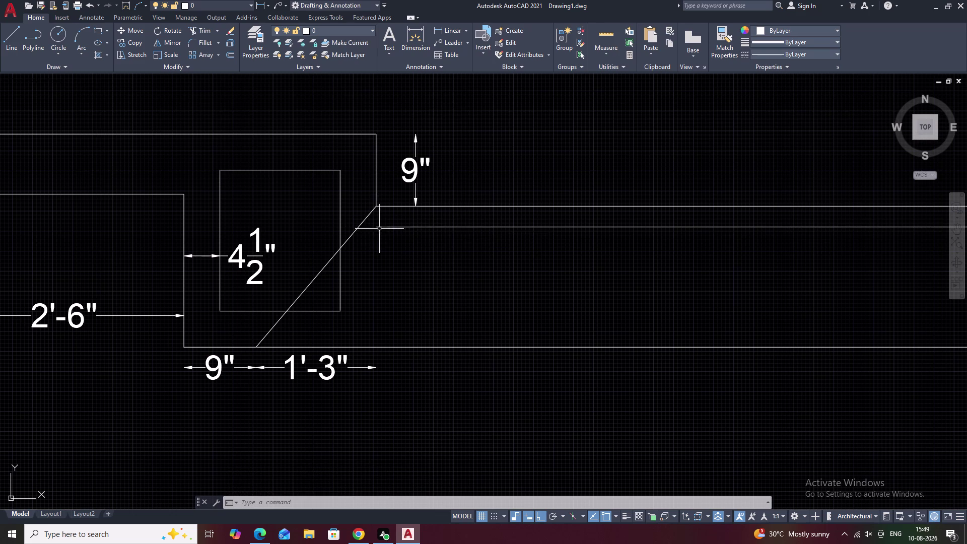
Cancel a trial line, then erase the vertical step line and the diagonal chamfer.
text(l)
key(space)
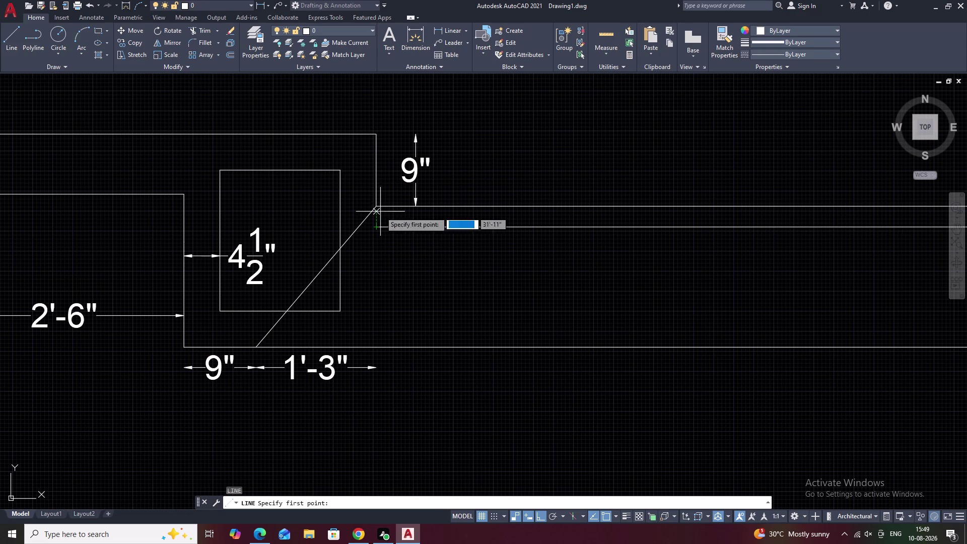
key(9)
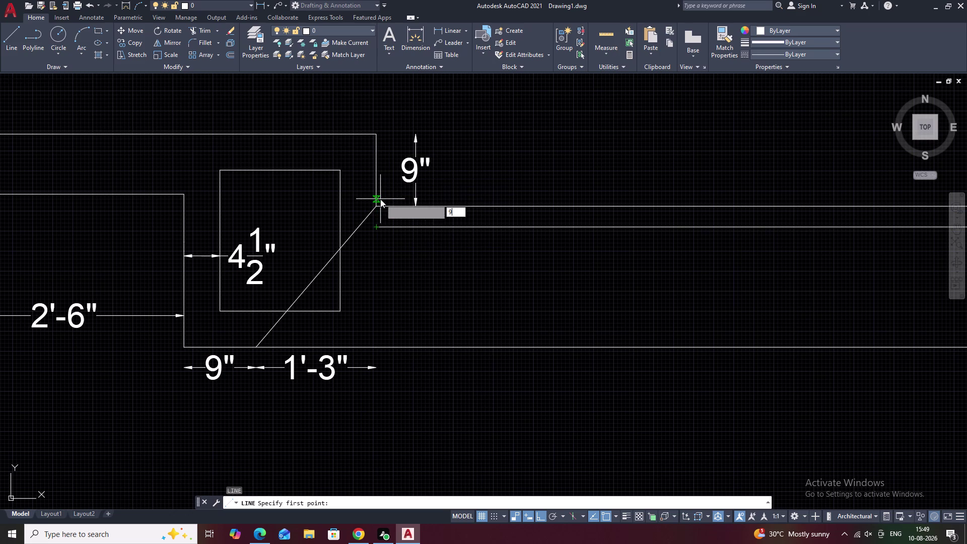
key(space)
key(Escape)
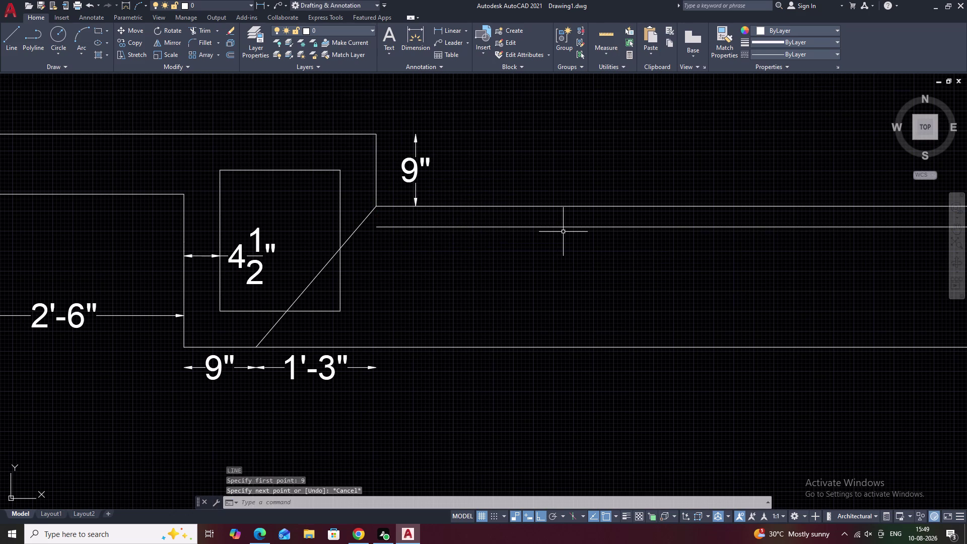
click(377, 180)
text(e)
key(space)
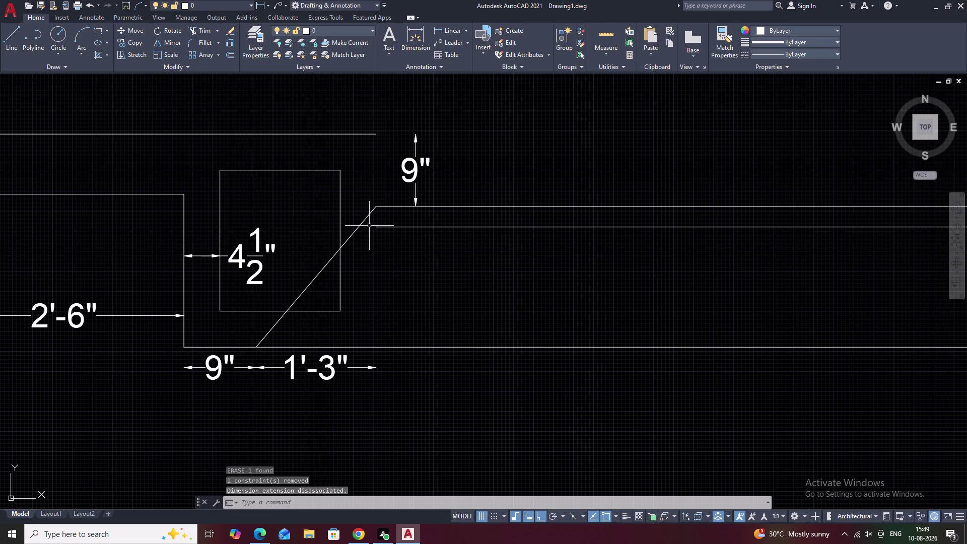
click(363, 222)
text(e)
key(space)
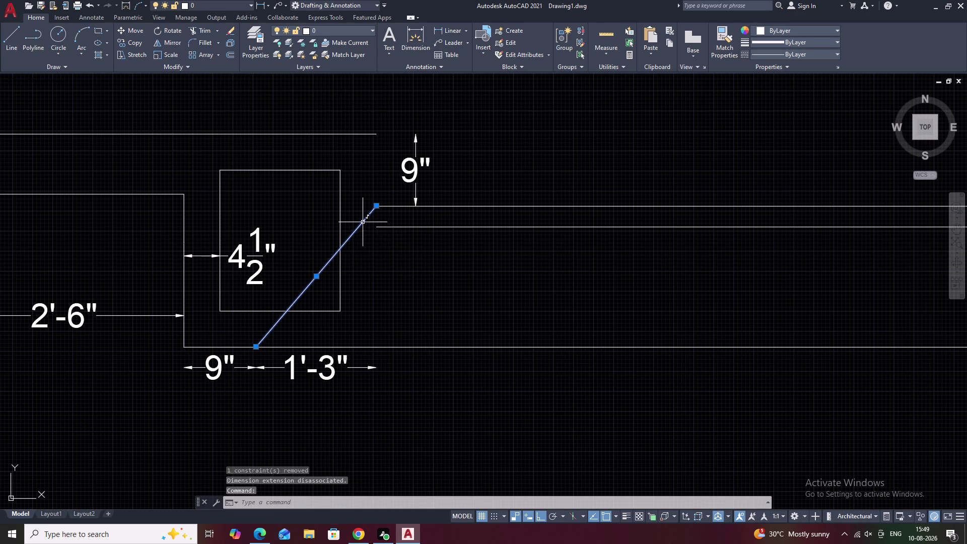
Start a new 9-inch line from the lower line's end, then end it.
text(l)
key(space)
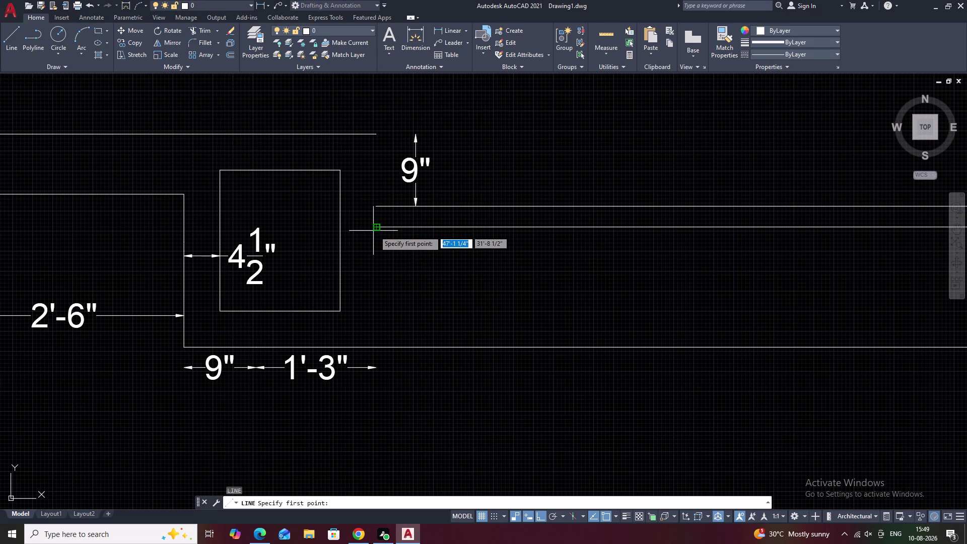
click(378, 229)
key(9)
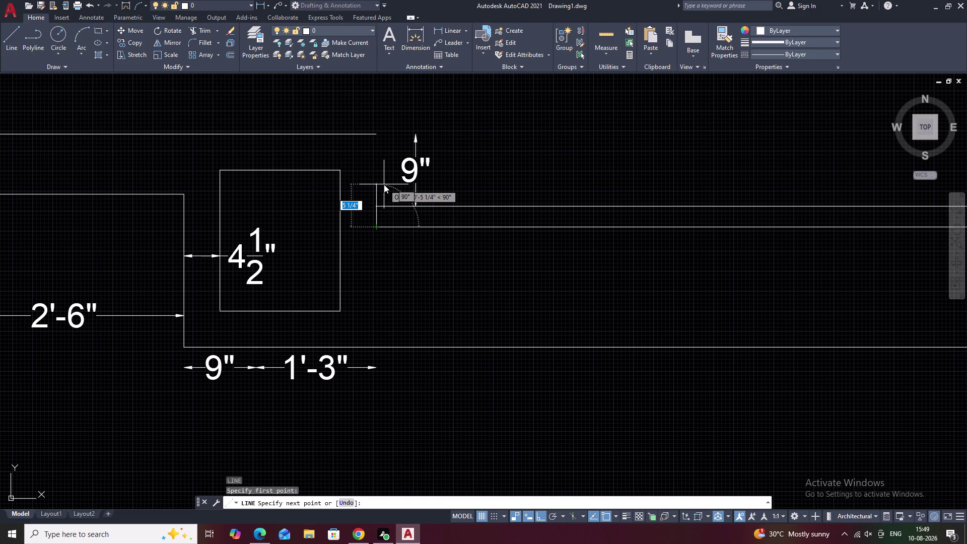
key(space)
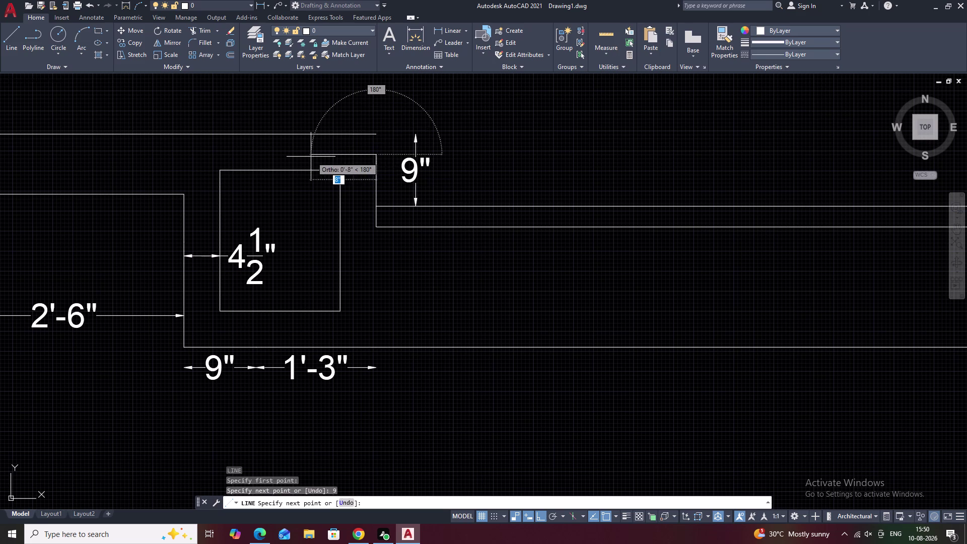
scroll(down, 3)
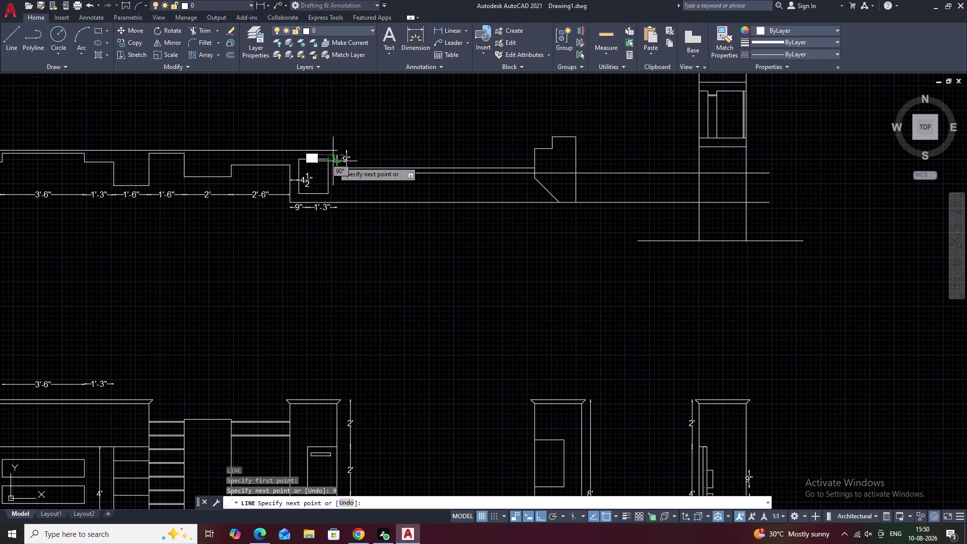
key(Escape)
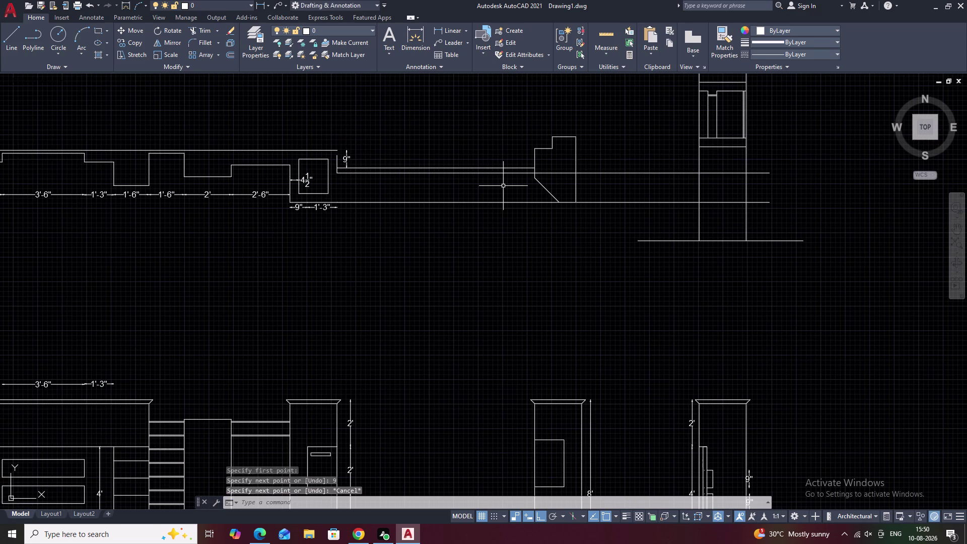
Undo the redraw and erasures, then erase the parallel offset copy.
key(ctrl+z)
key(ctrl+z)
key(ctrl+z)
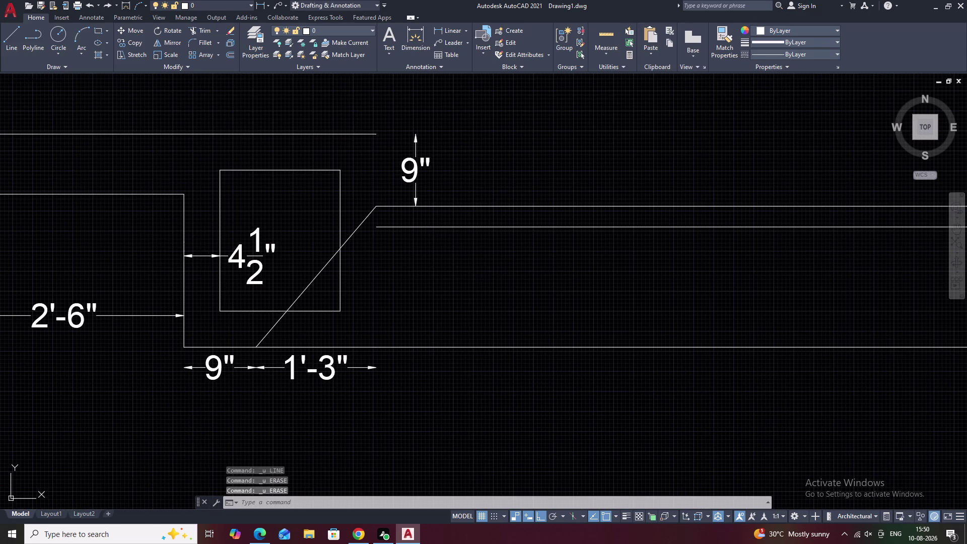
key(ctrl+z)
click(455, 227)
text(e)
key(space)
scroll(down, 3)
middle_drag(509, 252, 421, 246)
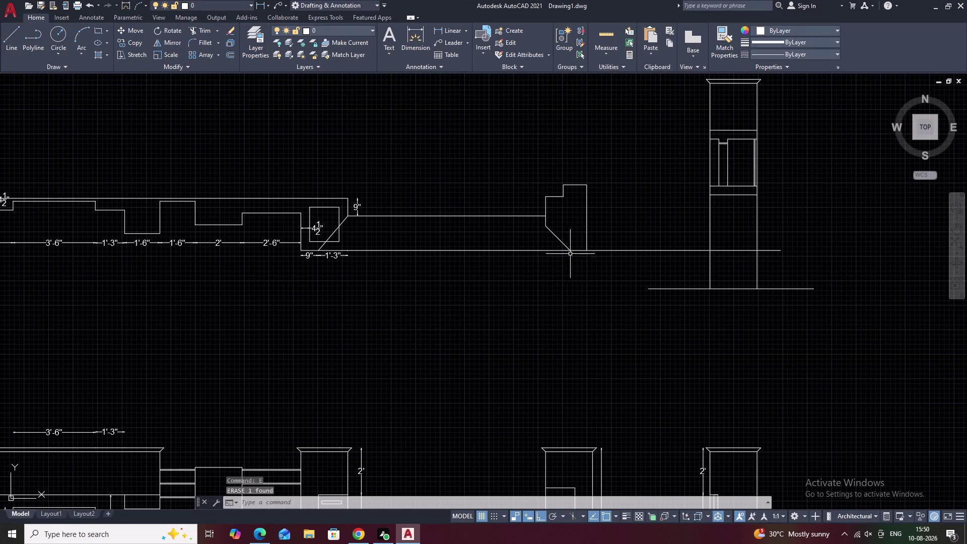
Add the 1'-5 1/2" height dimension on the stepped profile.
click(441, 30)
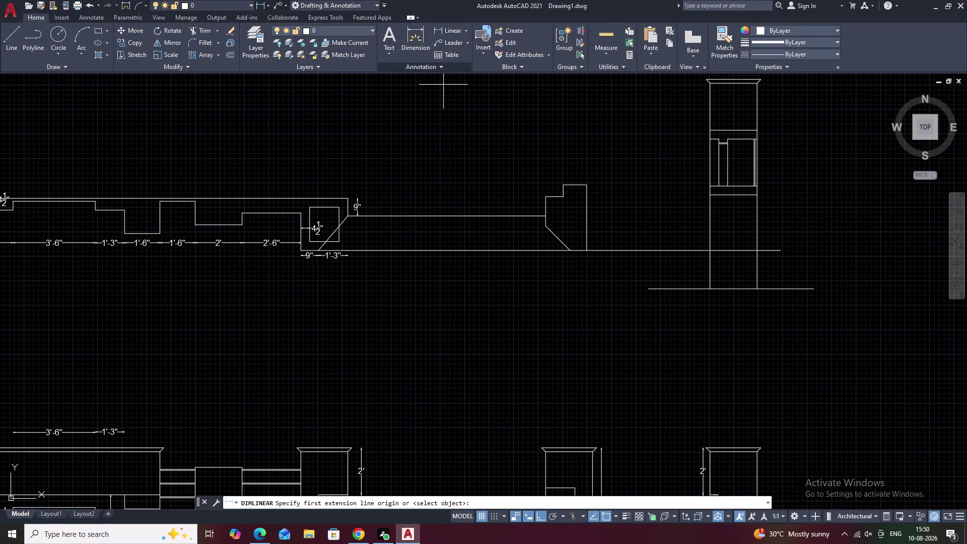
click(367, 217)
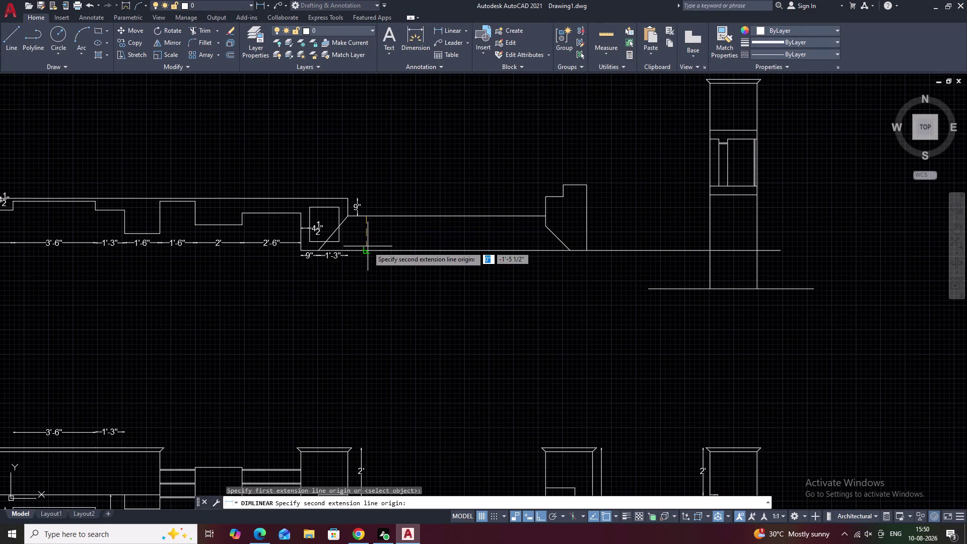
click(366, 249)
click(362, 249)
scroll(down, 3)
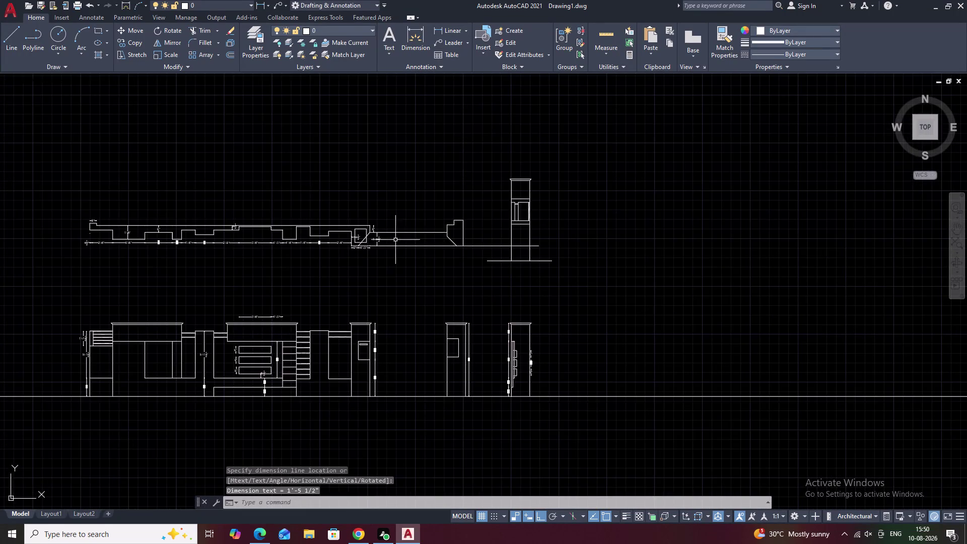
middle_drag(396, 240, 337, 240)
scroll(up, 3)
middle_drag(336, 244, 395, 230)
scroll(up, 3)
middle_drag(438, 233, 360, 241)
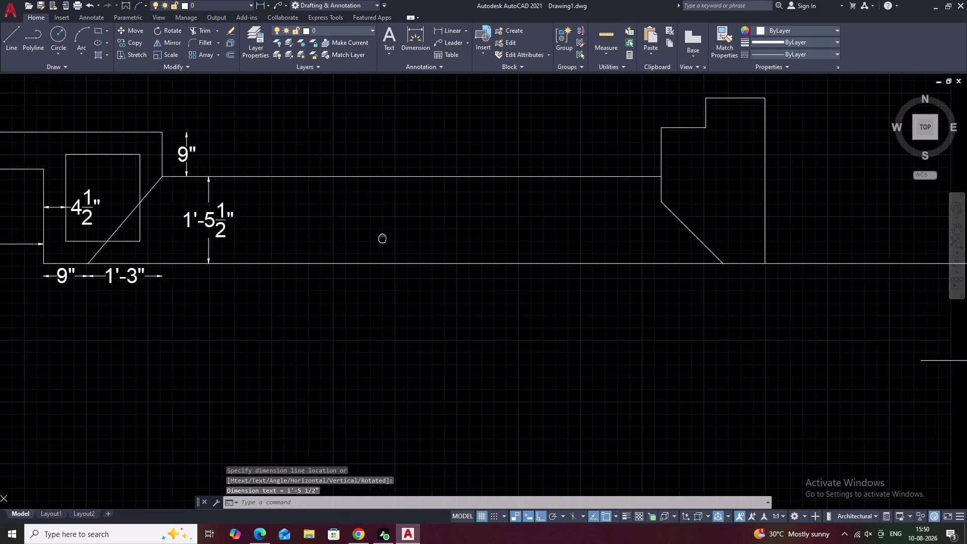
middle_drag(361, 241, 357, 241)
middle_drag(539, 245, 412, 245)
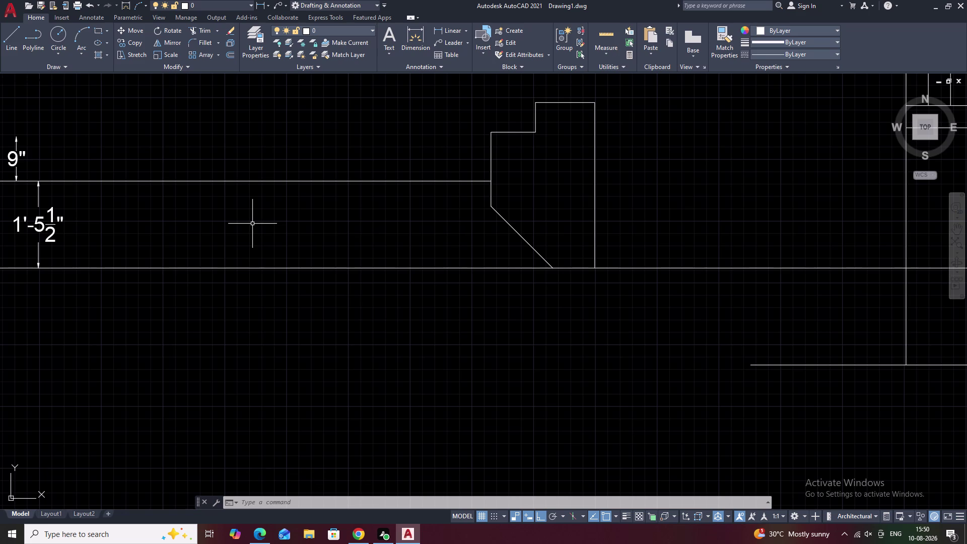
Dimension the 8'-5" base run from the 1'-3" dimension's end to below the chamfer top.
key(space)
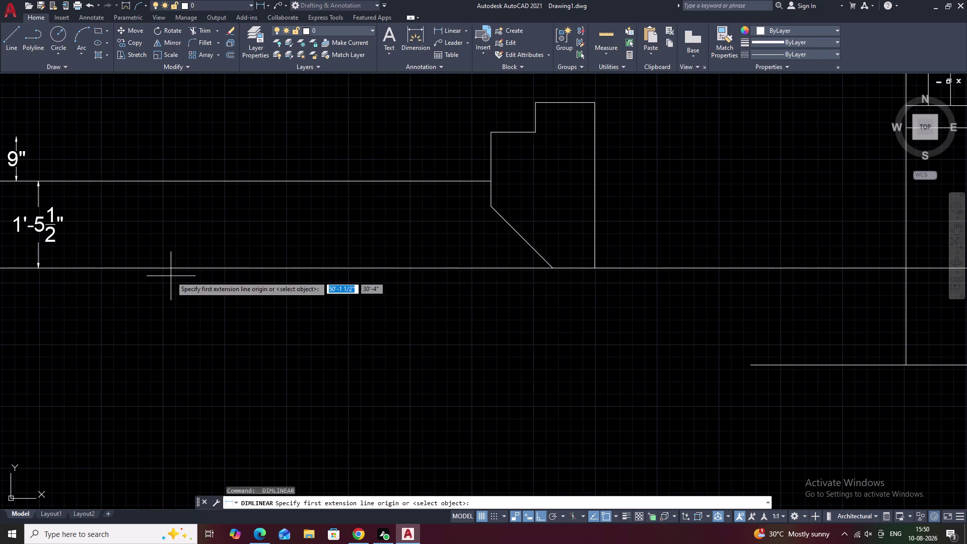
scroll(down, 3)
middle_drag(159, 289, 298, 264)
scroll(up, 3)
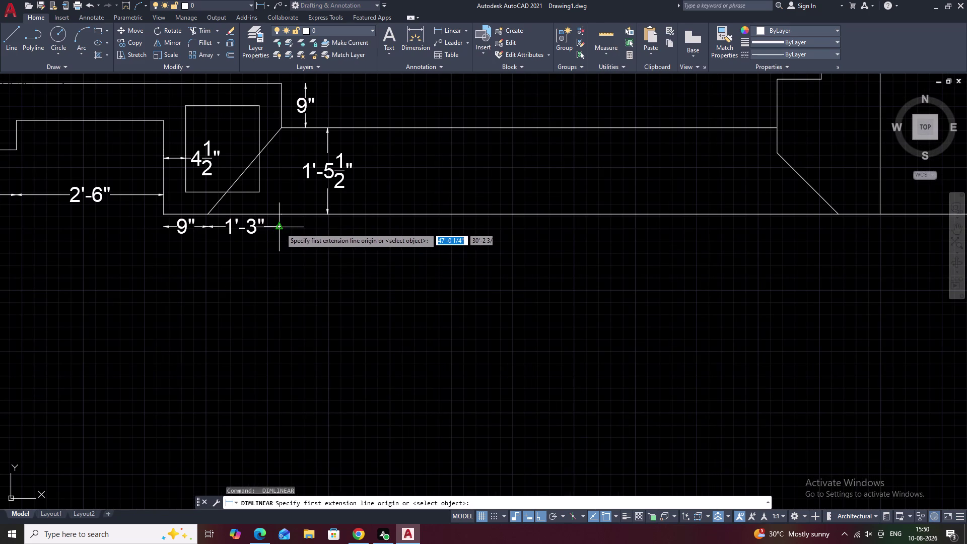
scroll(up, 3)
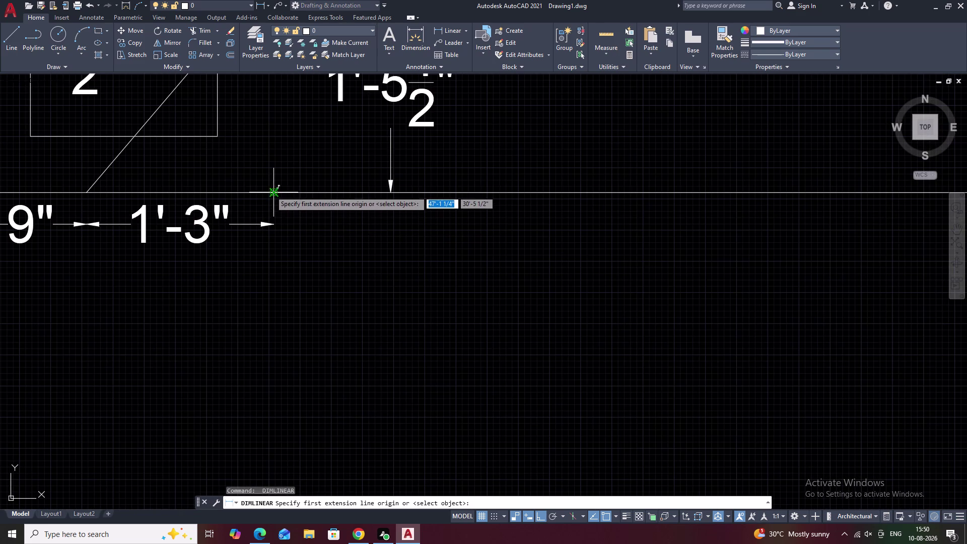
click(275, 224)
scroll(down, 3)
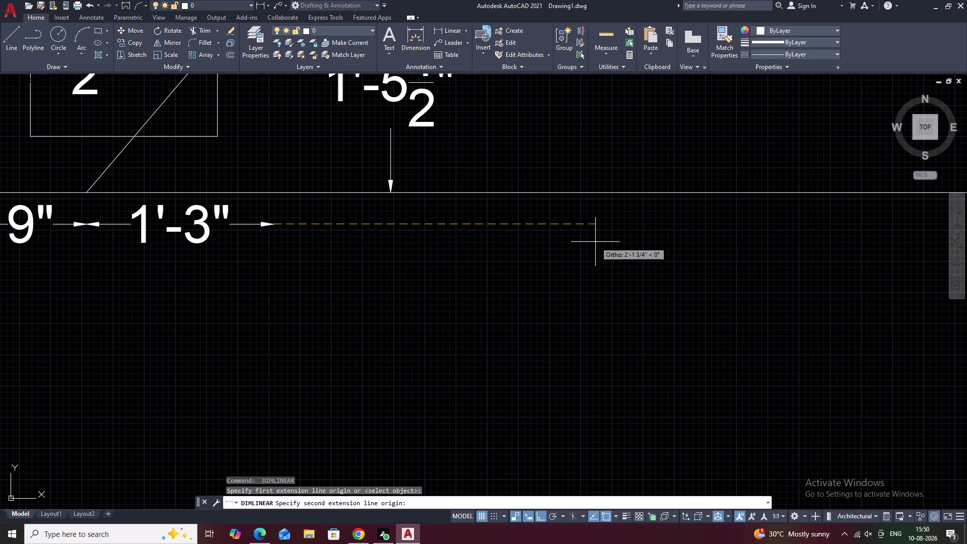
middle_drag(710, 265, 188, 248)
middle_drag(522, 266, 442, 267)
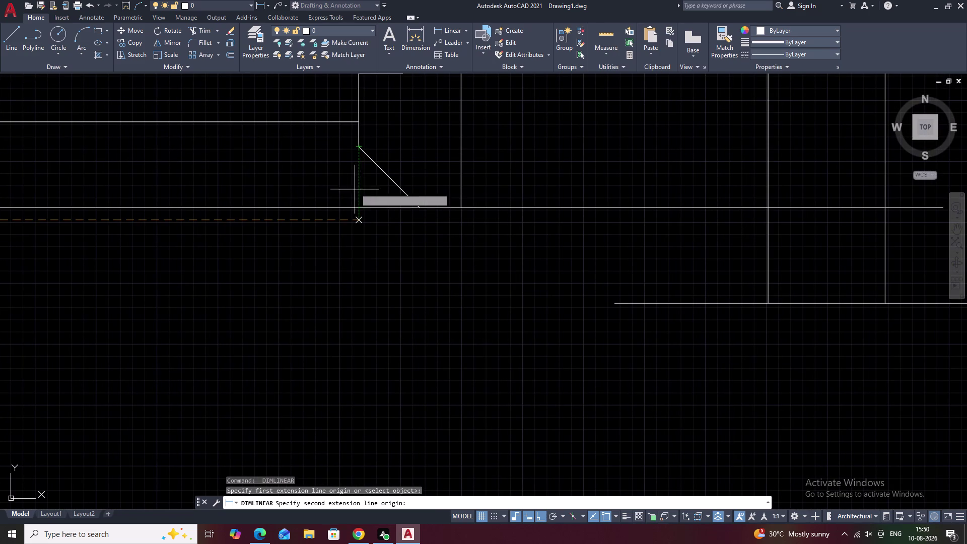
click(360, 218)
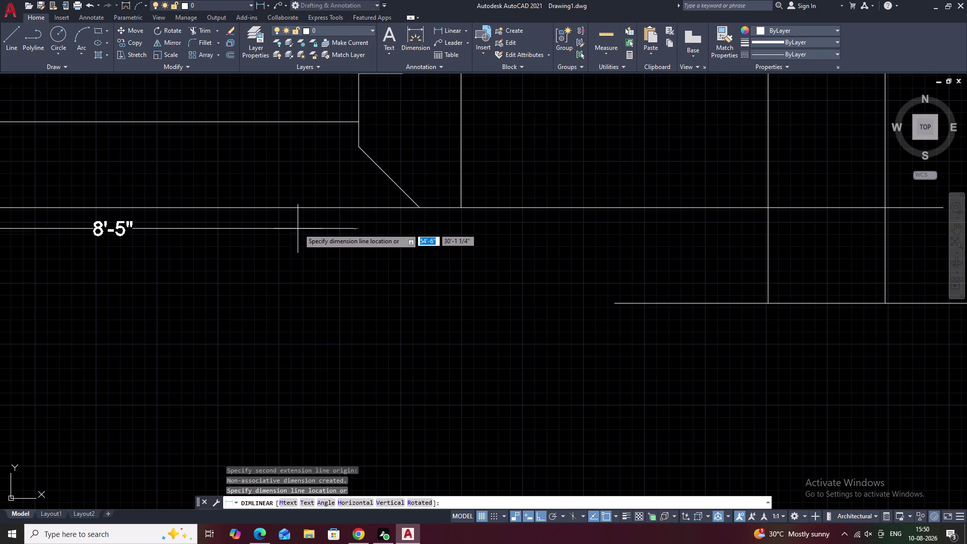
click(299, 227)
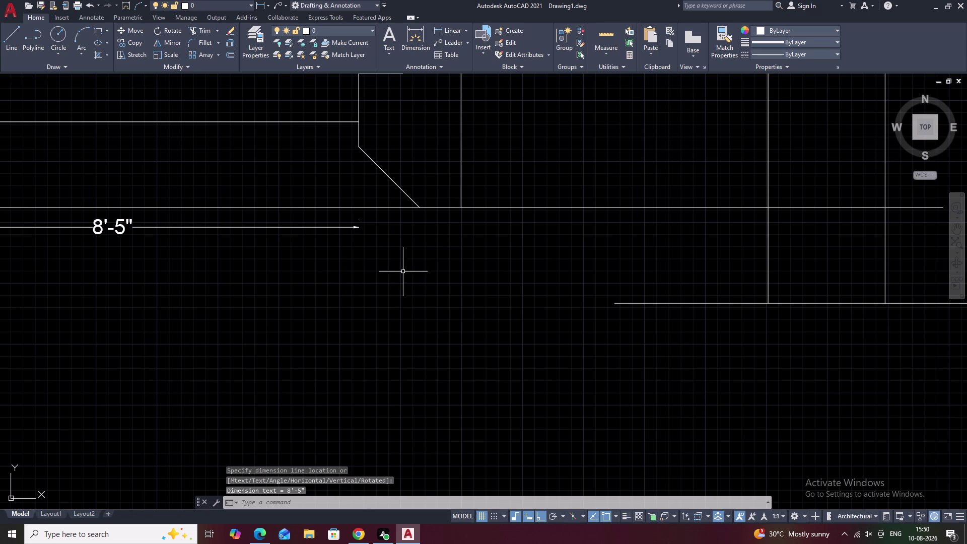
key(space)
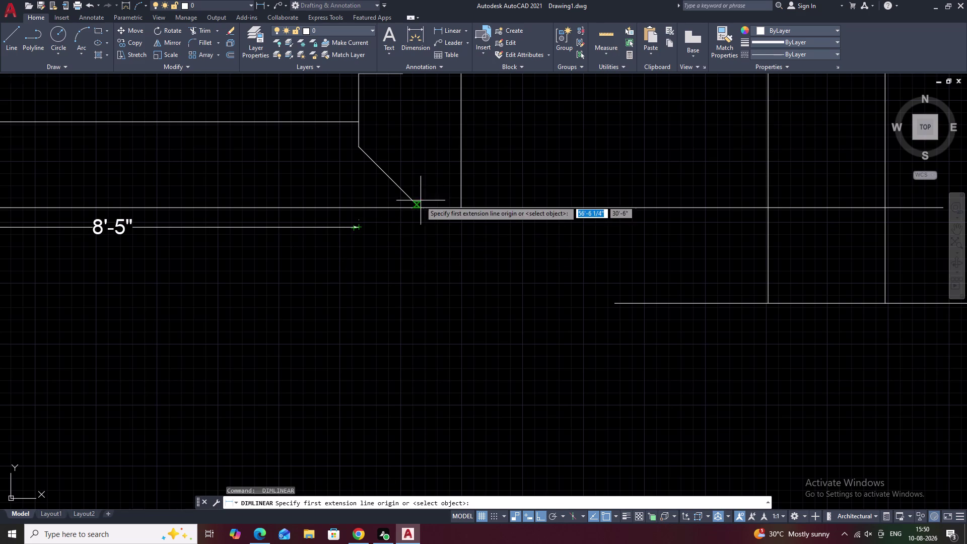
click(417, 205)
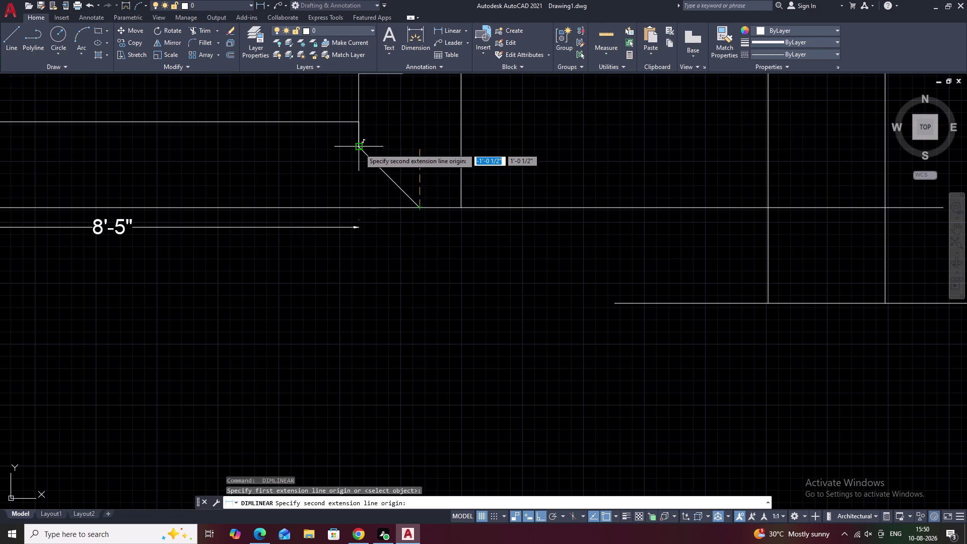
click(359, 148)
key(Escape)
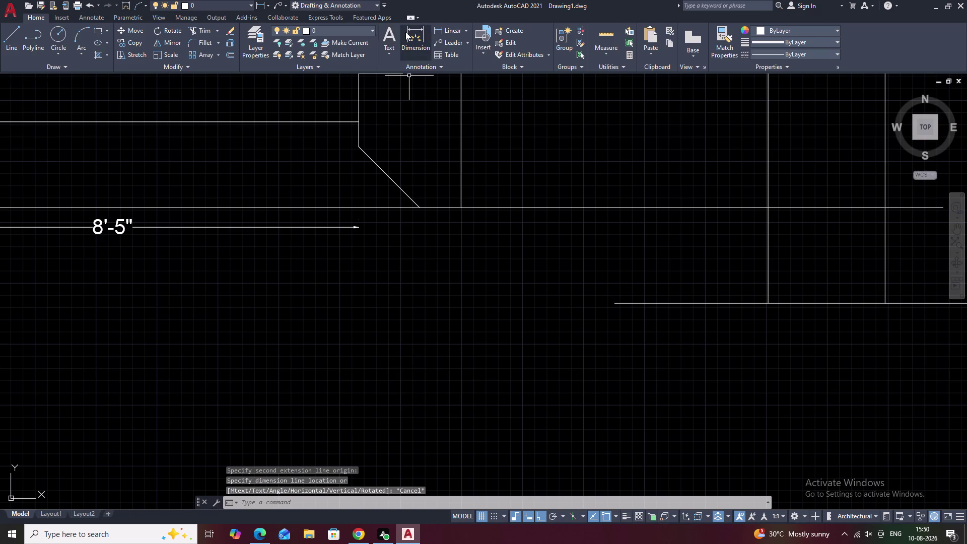
click(438, 29)
click(468, 28)
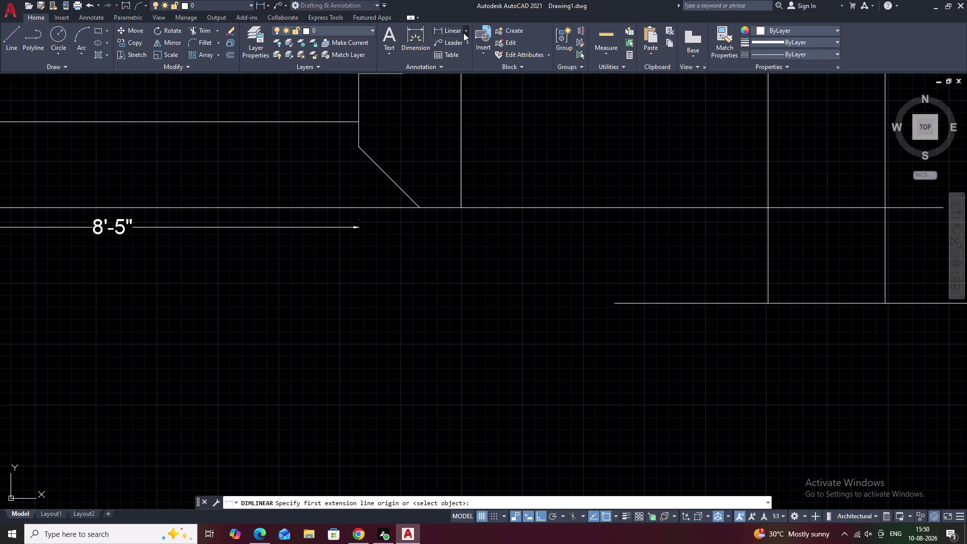
click(457, 76)
click(358, 146)
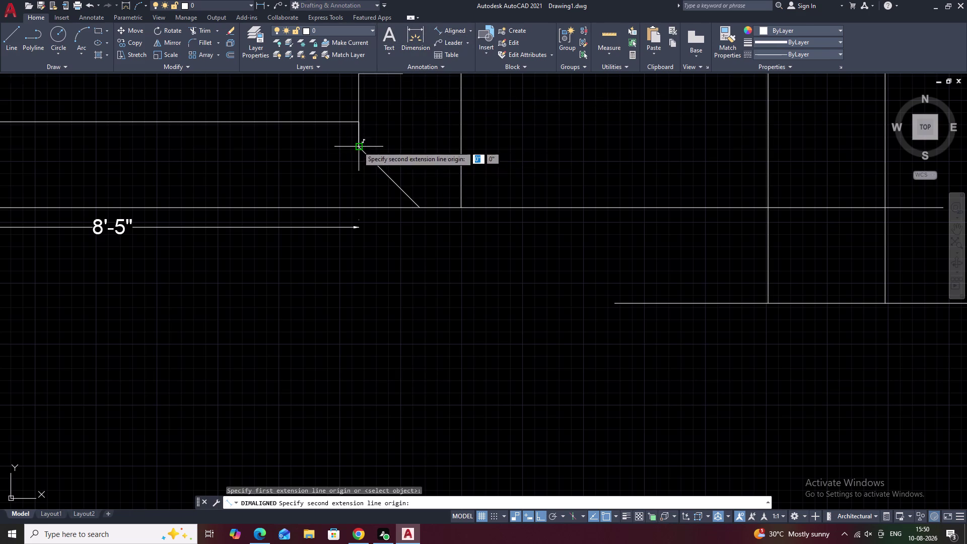
click(419, 208)
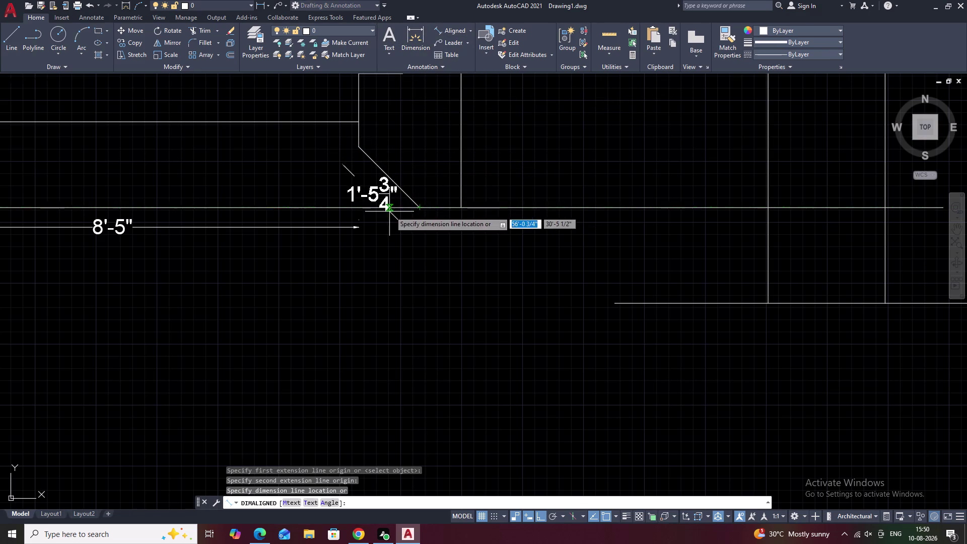
key(Escape)
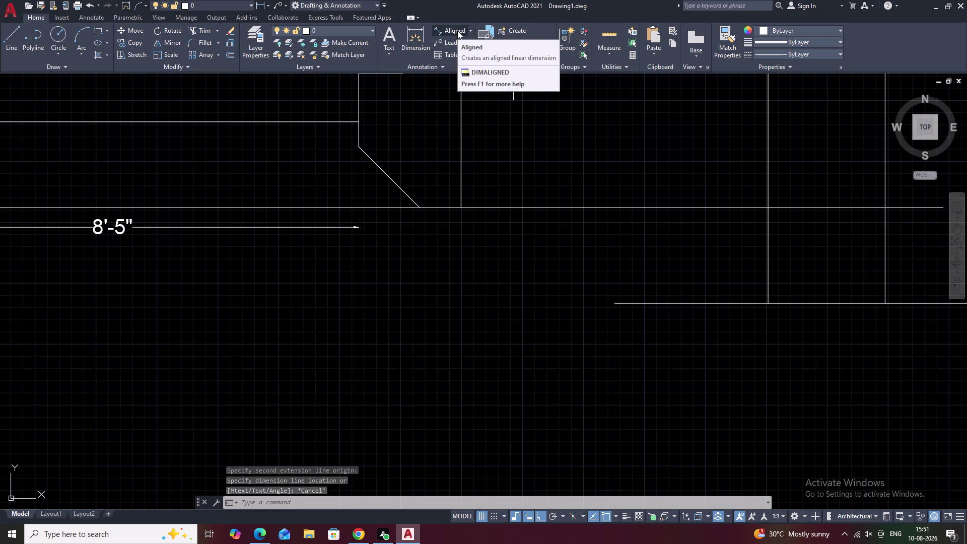
key(Escape)
key(space)
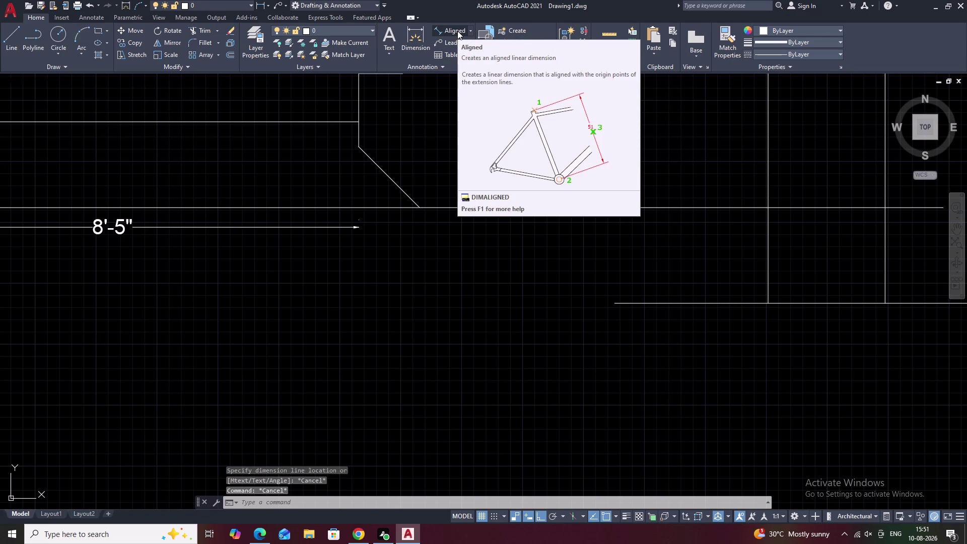
click(450, 31)
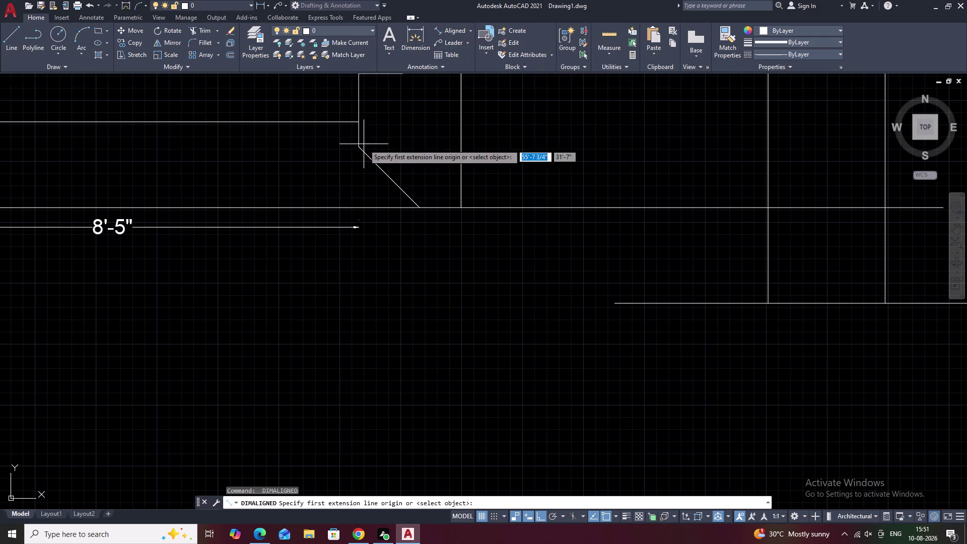
click(359, 147)
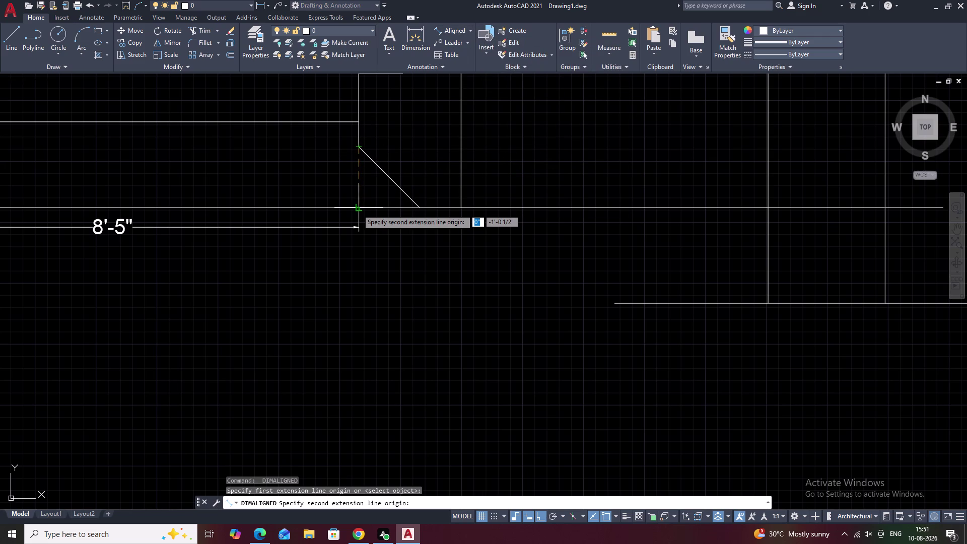
click(355, 210)
key(Escape)
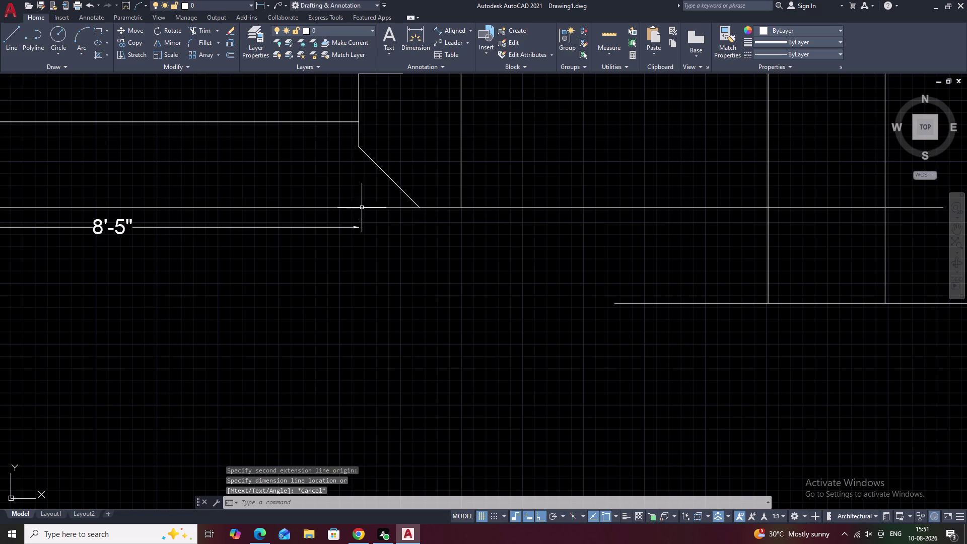
key(space)
click(419, 207)
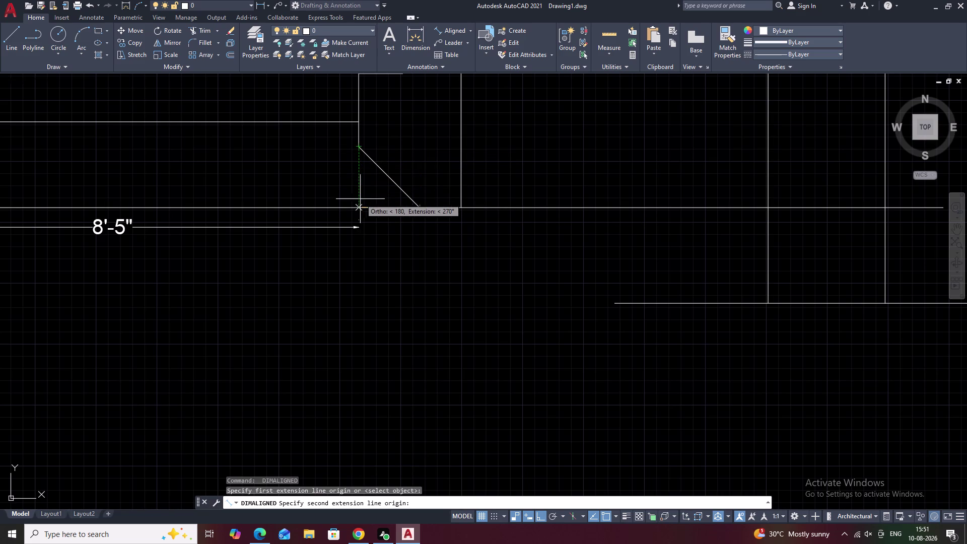
double_click(360, 207)
key(Escape)
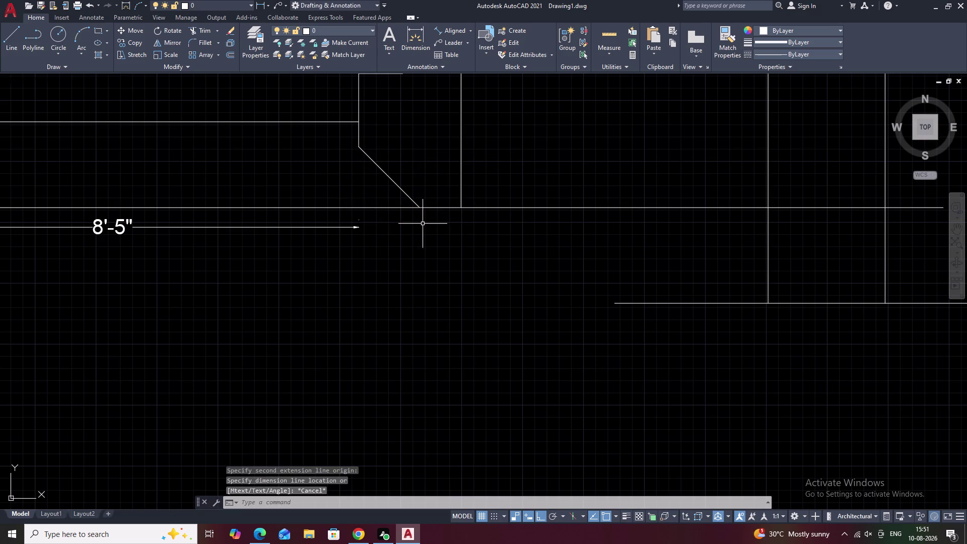
click(399, 187)
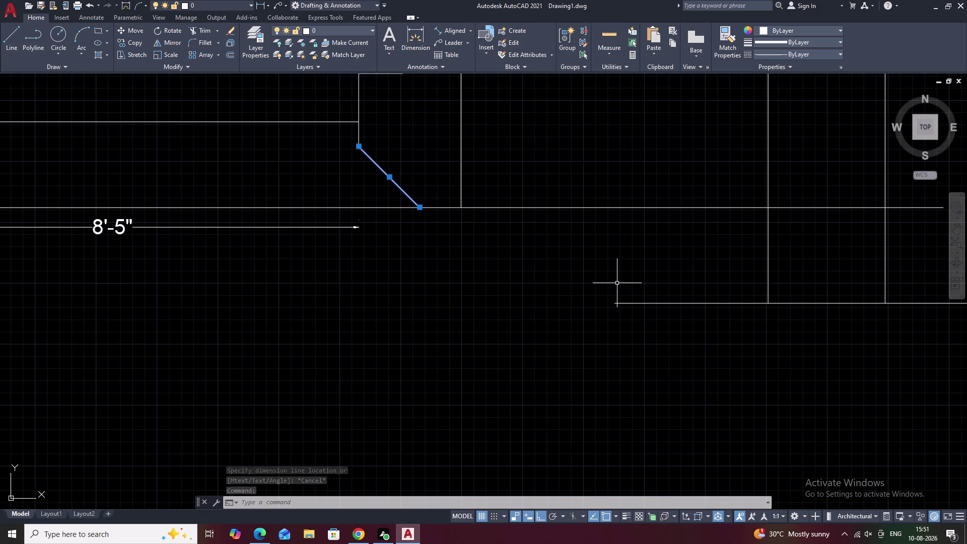
key(space)
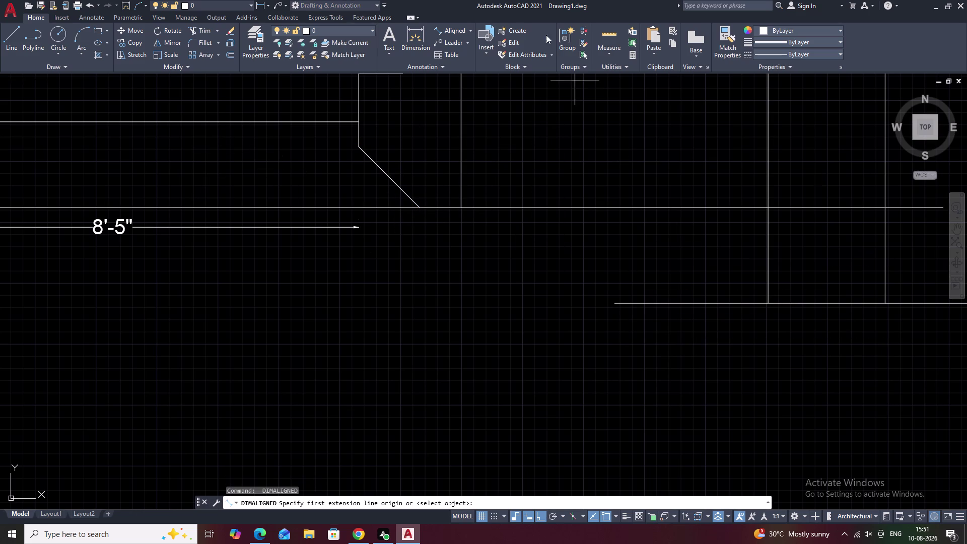
click(457, 28)
click(465, 207)
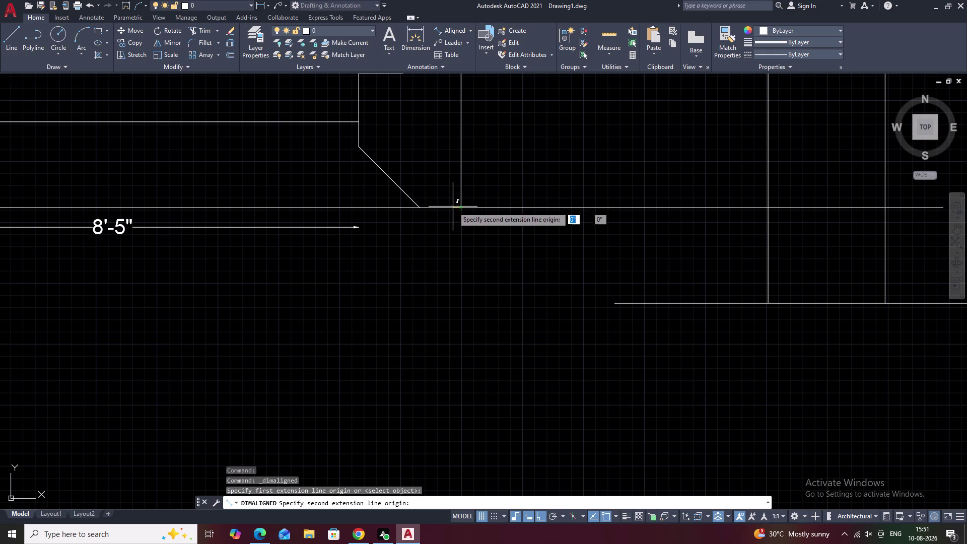
click(421, 207)
key(Escape)
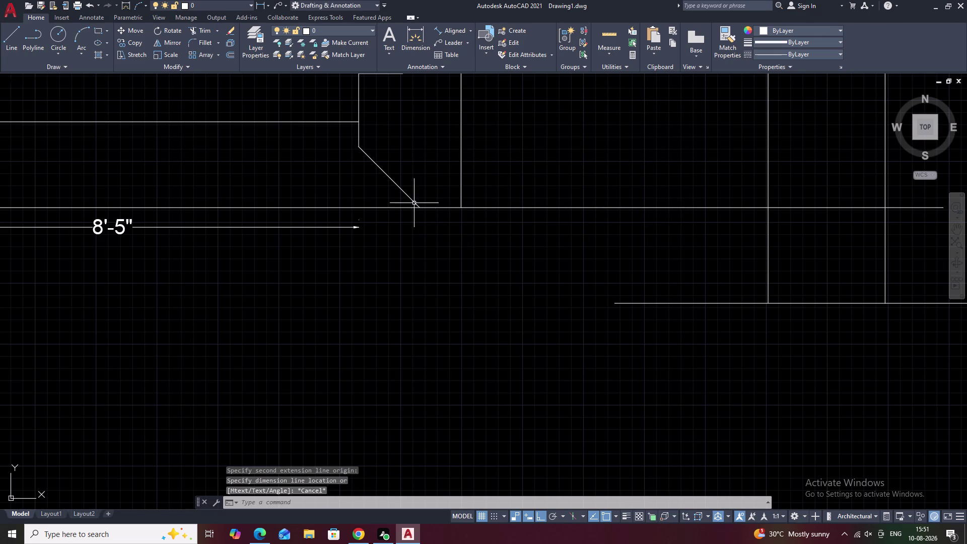
click(413, 201)
text(e)
key(space)
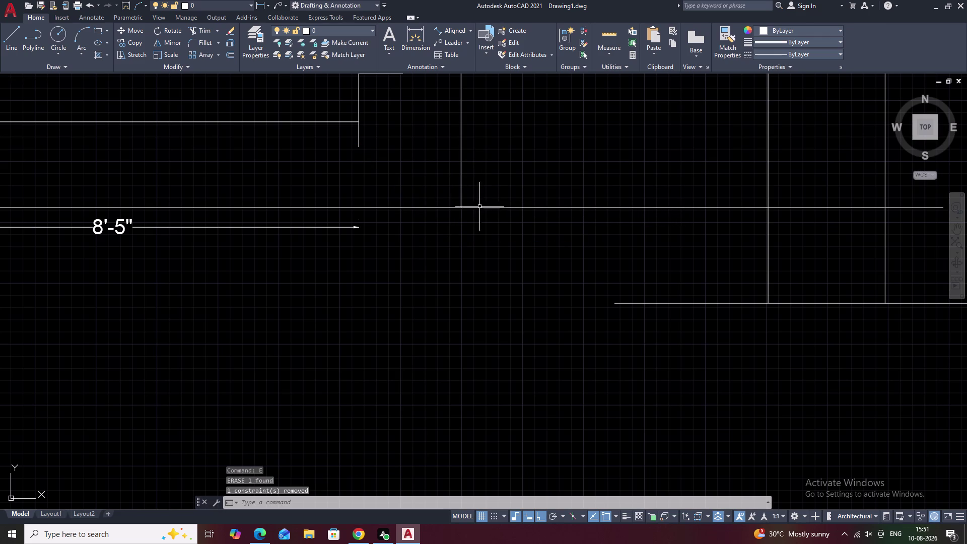
text(l)
key(space)
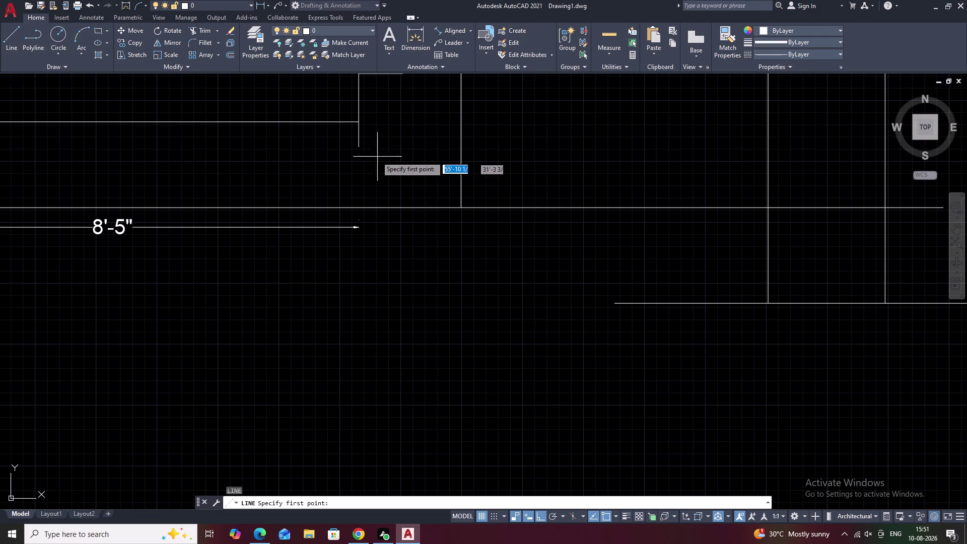
click(360, 148)
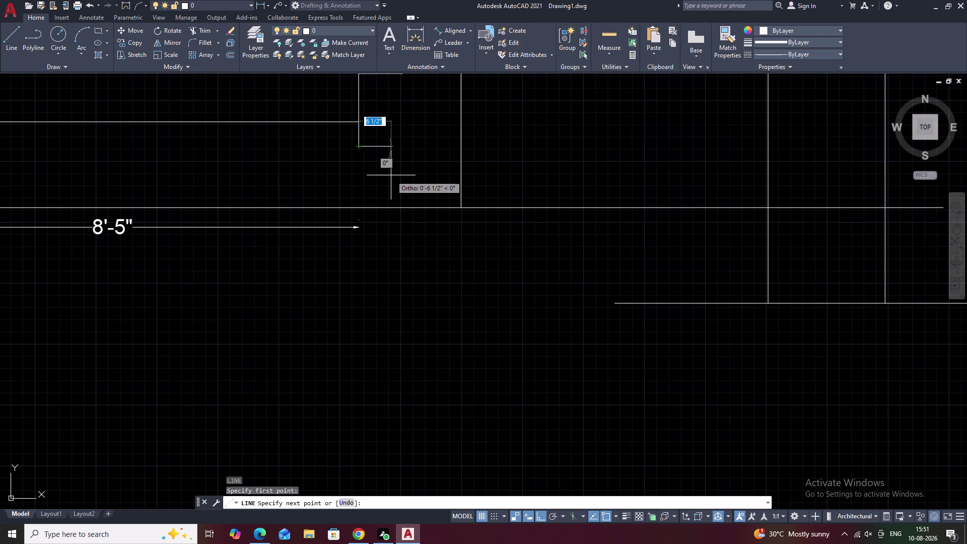
key(F8)
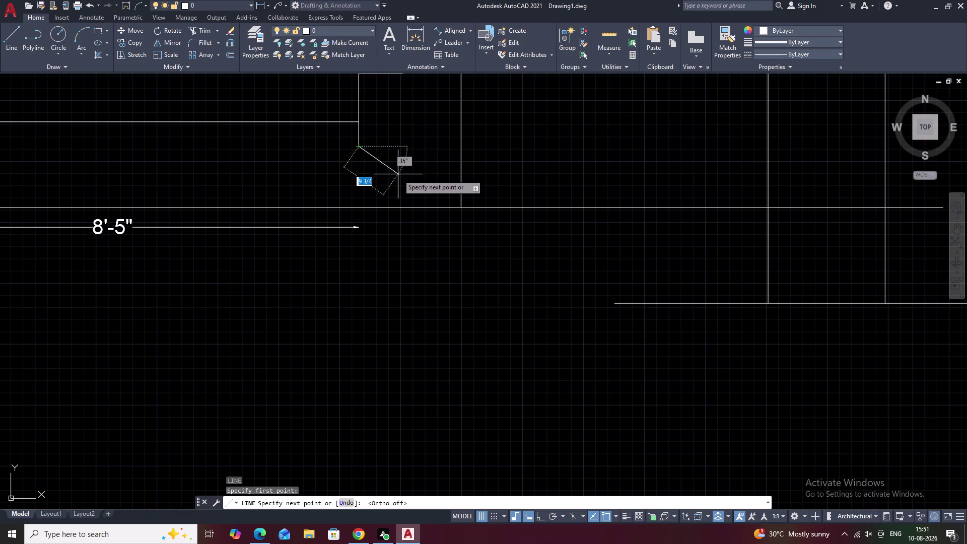
key(Escape)
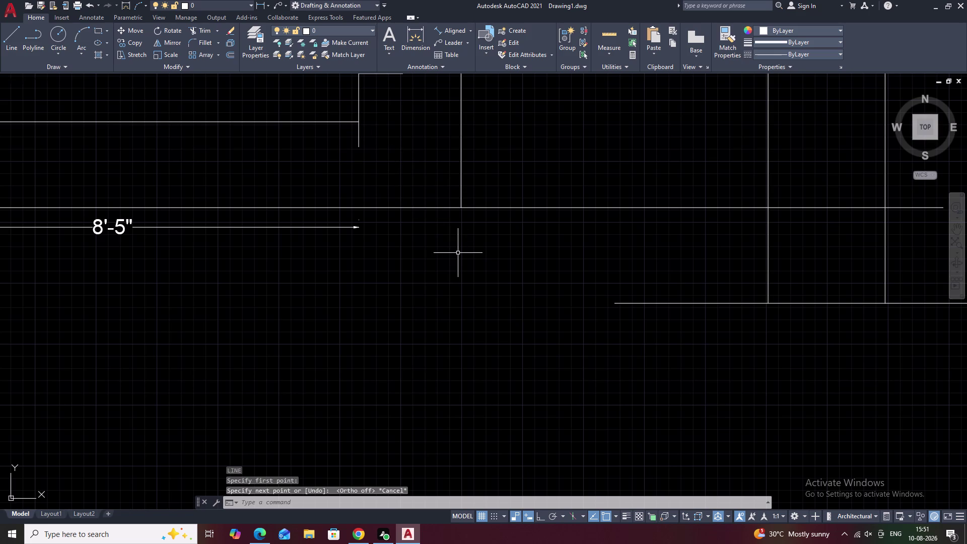
Draw a 9-inch line at 225° from the corner endpoint, then undo it.
text(l)
key(space)
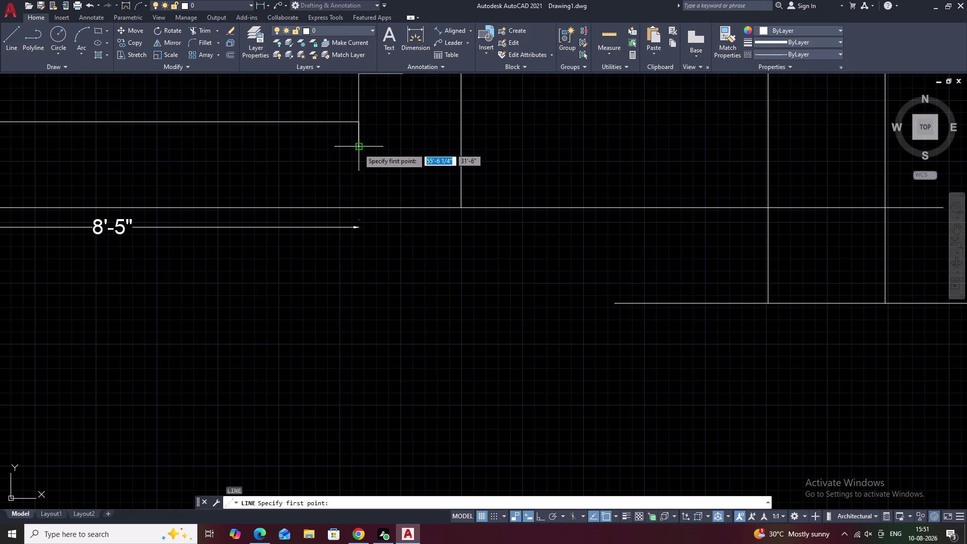
click(358, 147)
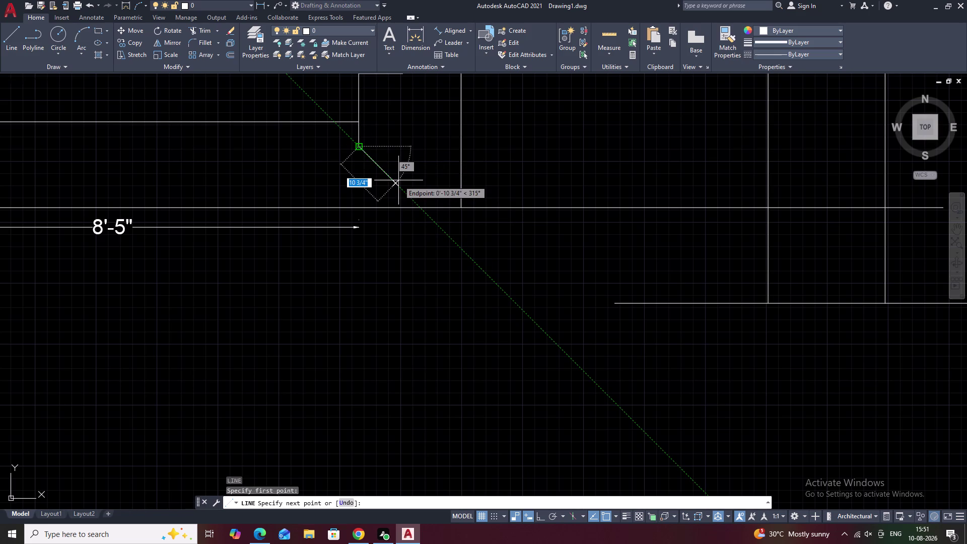
key(shift+at)
key(9)
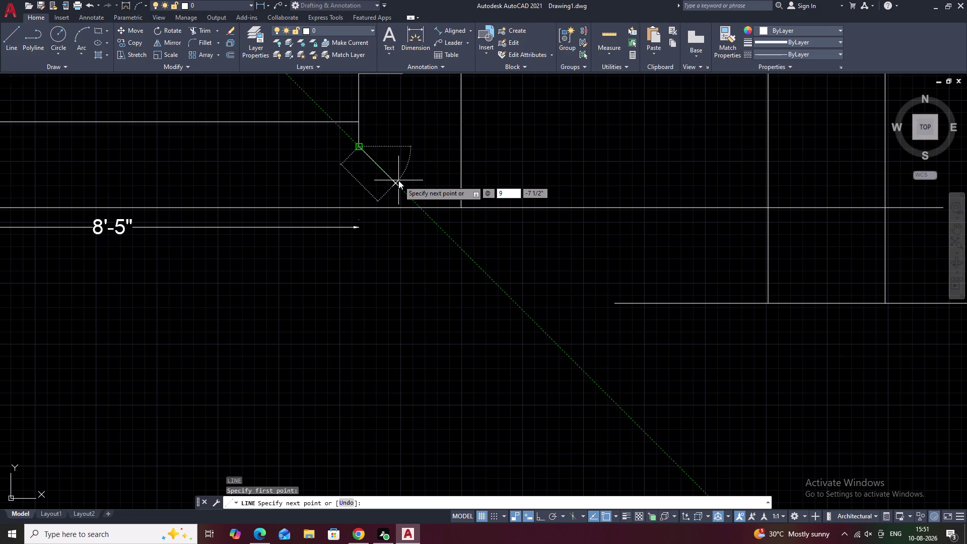
key(shift+less)
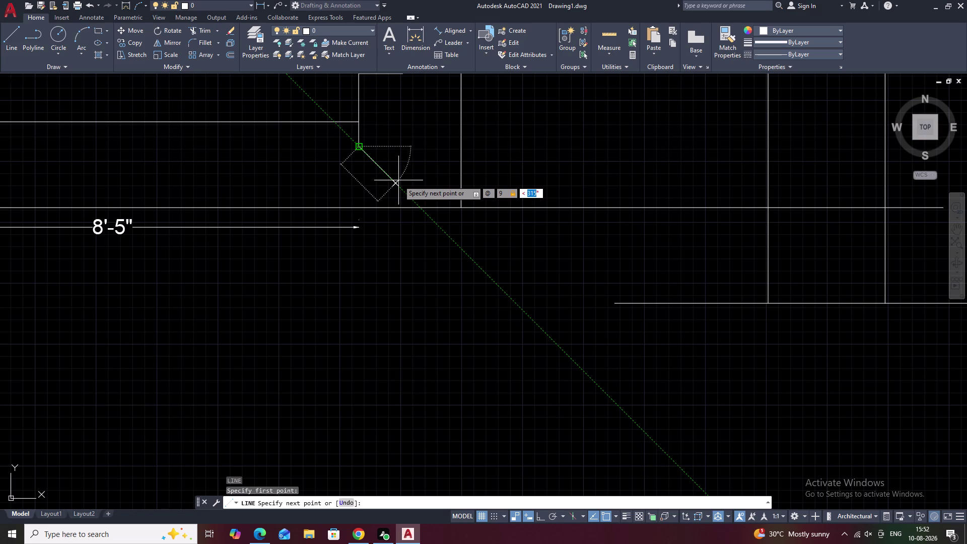
text(225)
key(space)
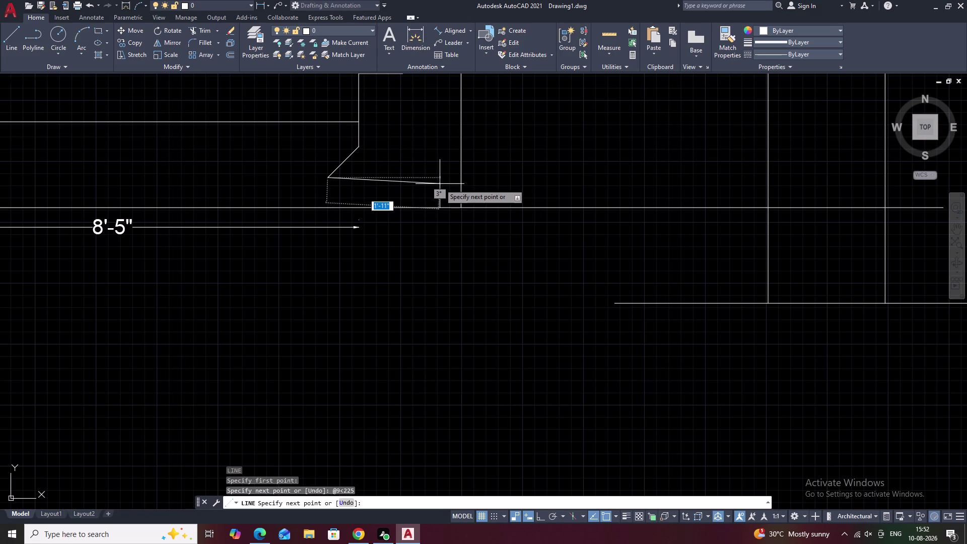
key(ctrl+z)
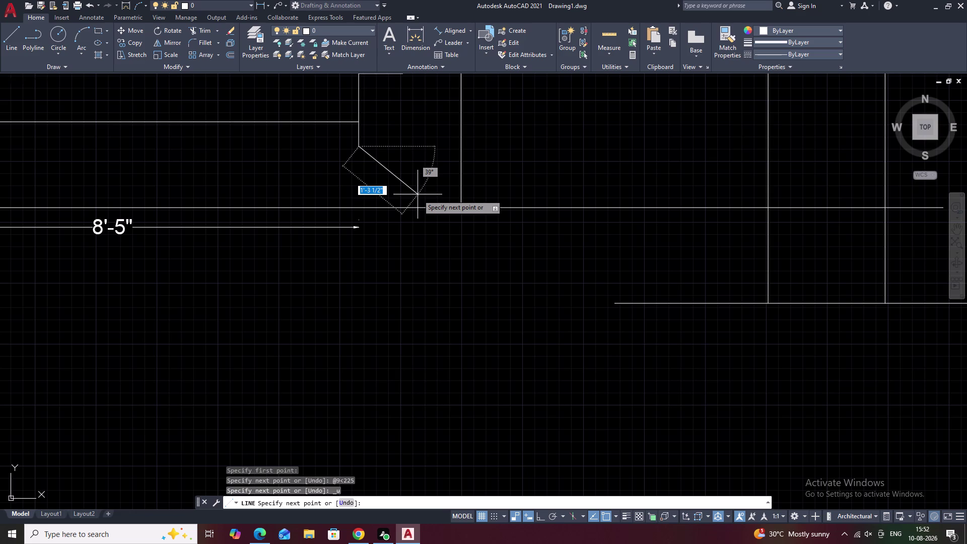
Draw a long diagonal from the corner heading down-right at 315°.
text(3)
text(15)
key(space)
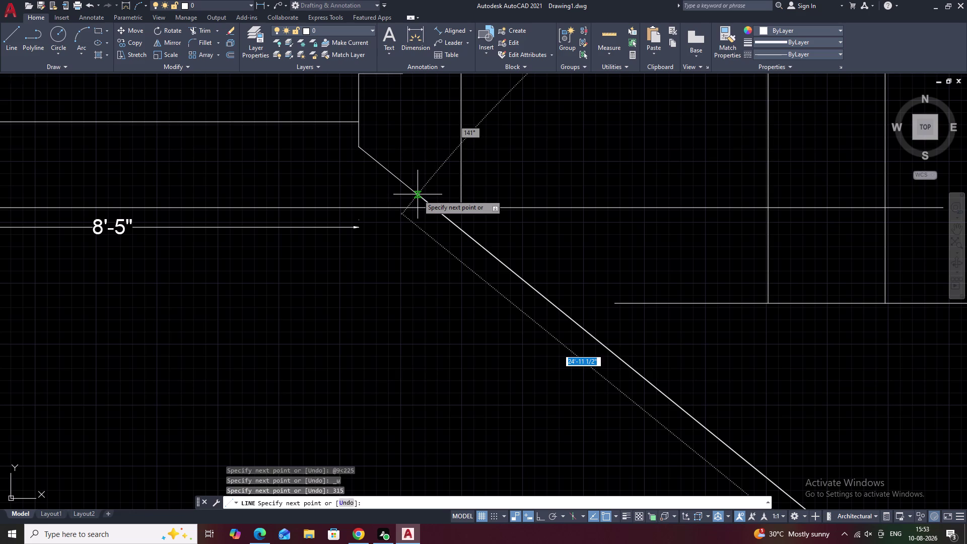
key(Escape)
scroll(down, 3)
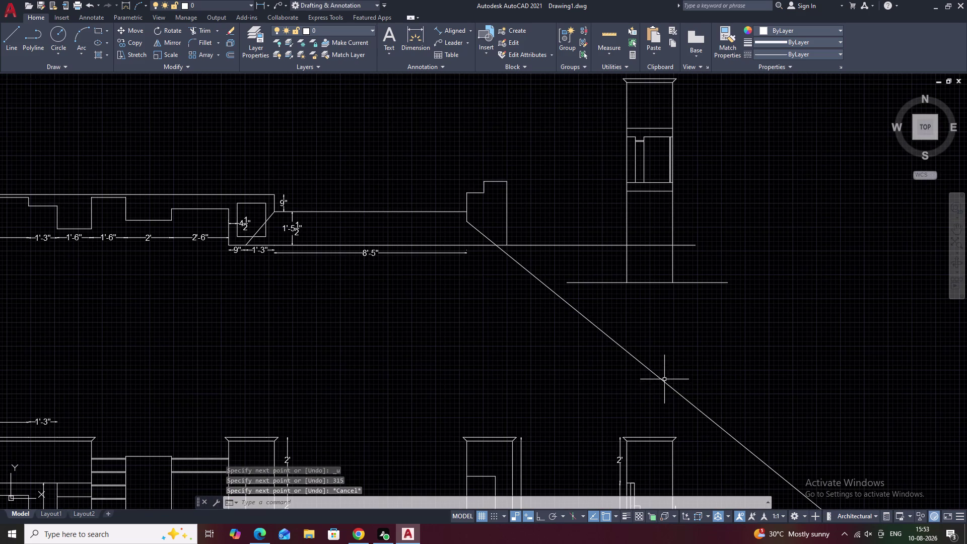
Trim the long diagonal back to the baseline.
scroll(up, 3)
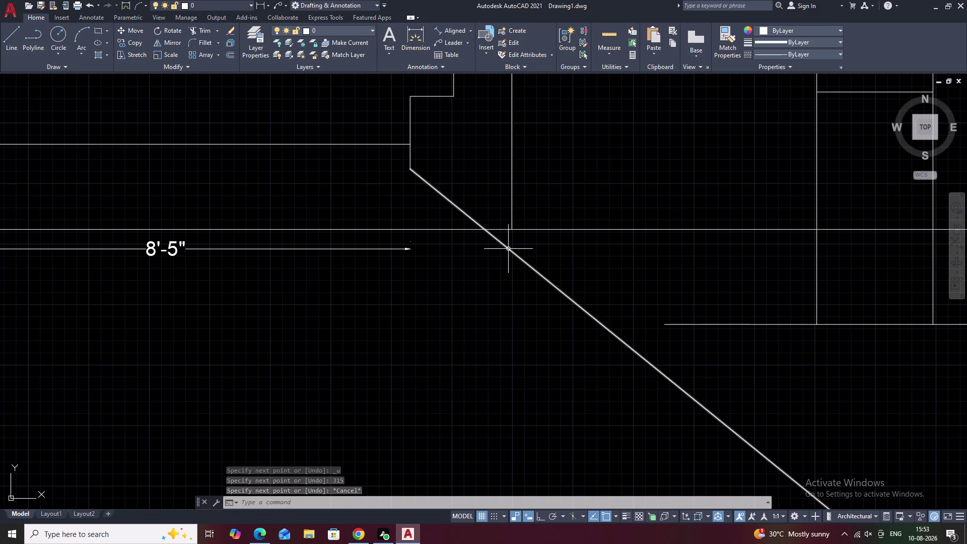
key(Escape)
text(tr)
key(space)
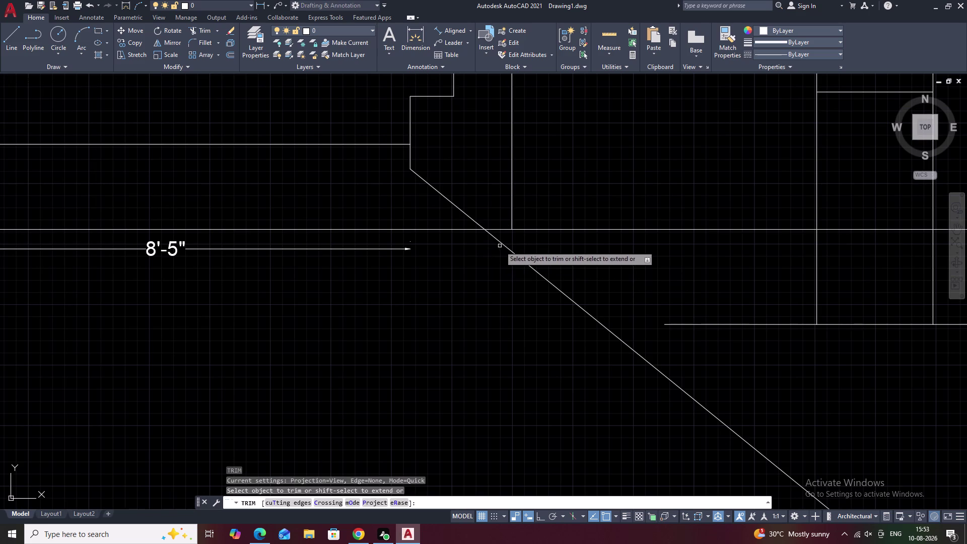
click(501, 242)
key(space)
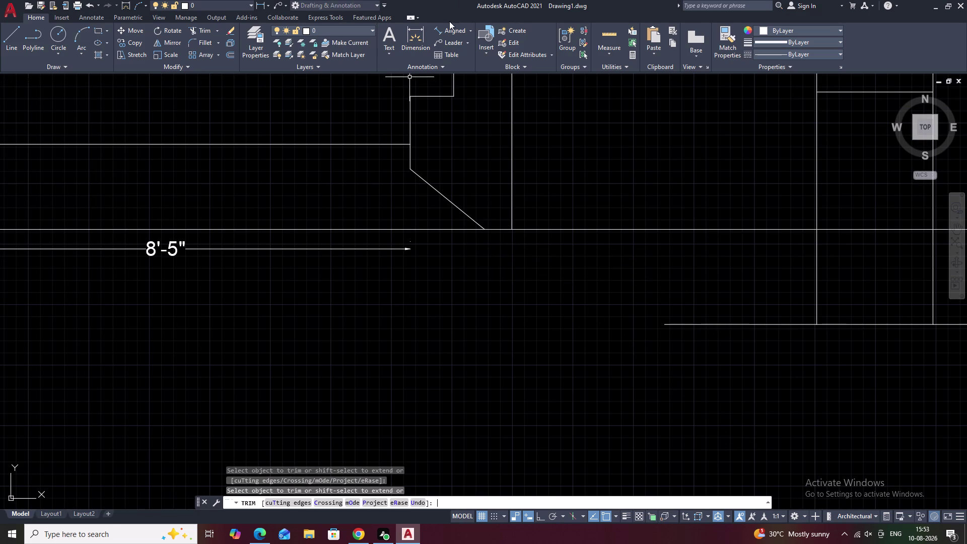
click(450, 28)
key(Escape)
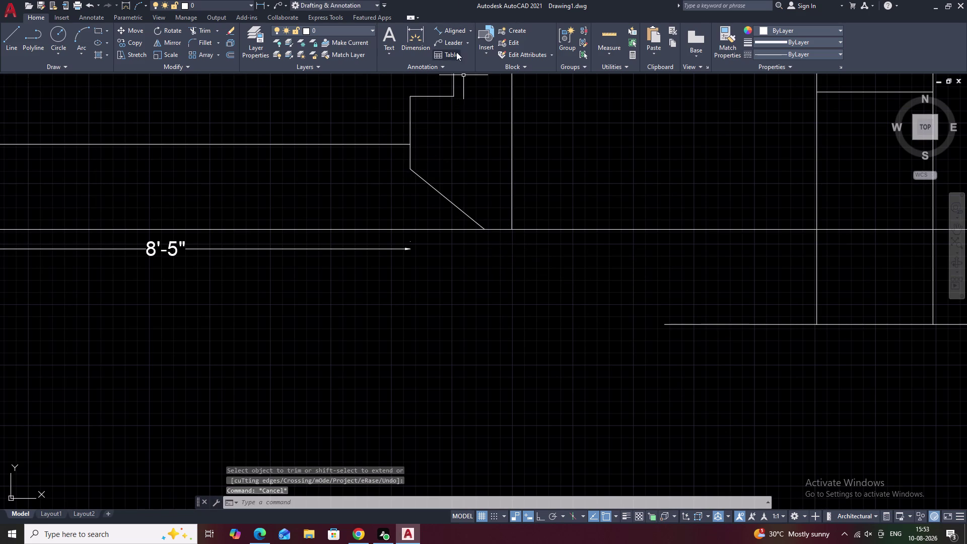
Abandon an aligned dimension across the chamfer ends, then select the diagonal line.
click(451, 30)
click(412, 171)
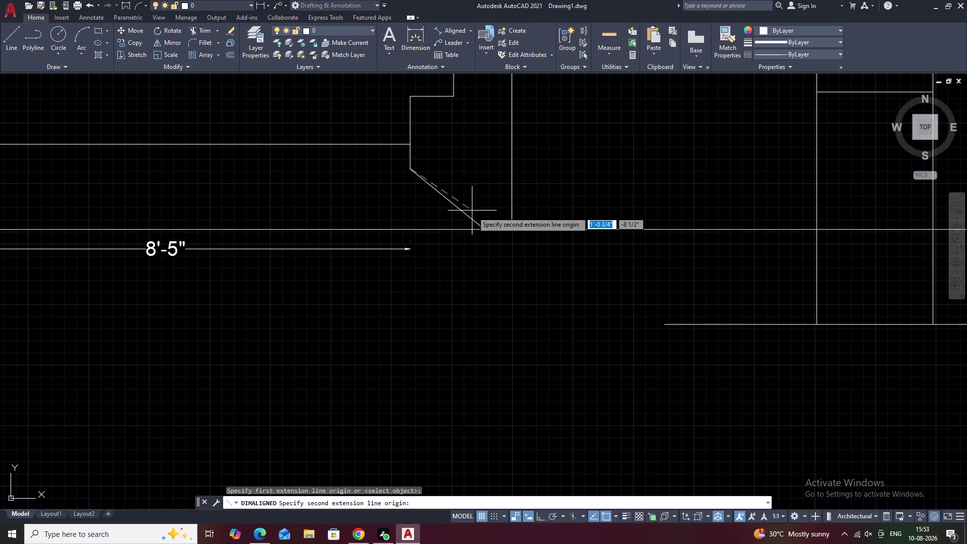
click(483, 229)
key(Escape)
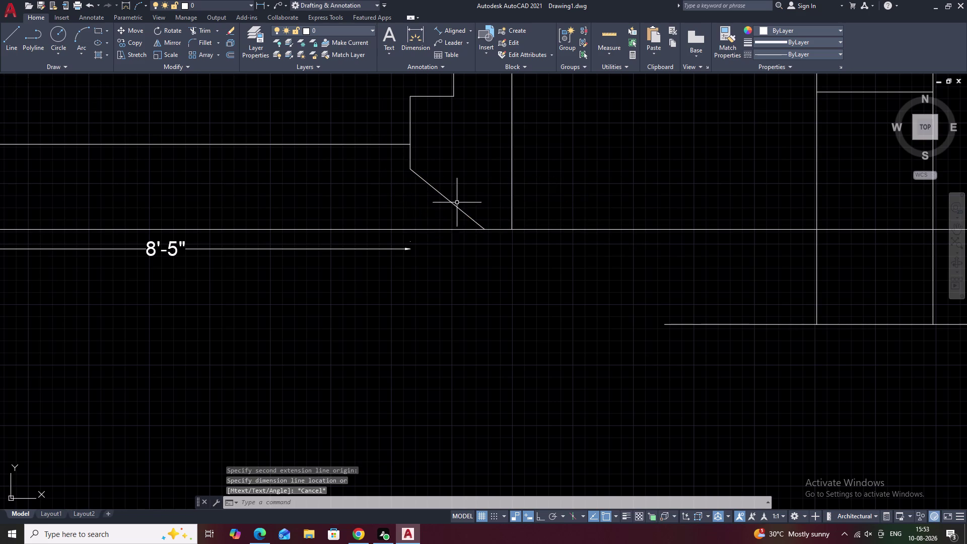
click(452, 200)
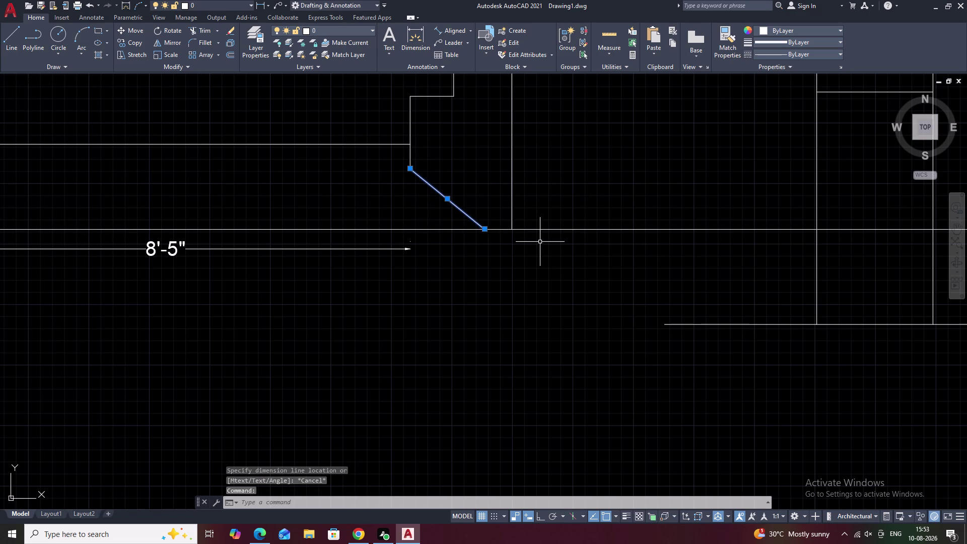
Erase the old diagonal and draw a 9-inch line at 315° from the vertical edge's foot.
text(e)
key(space)
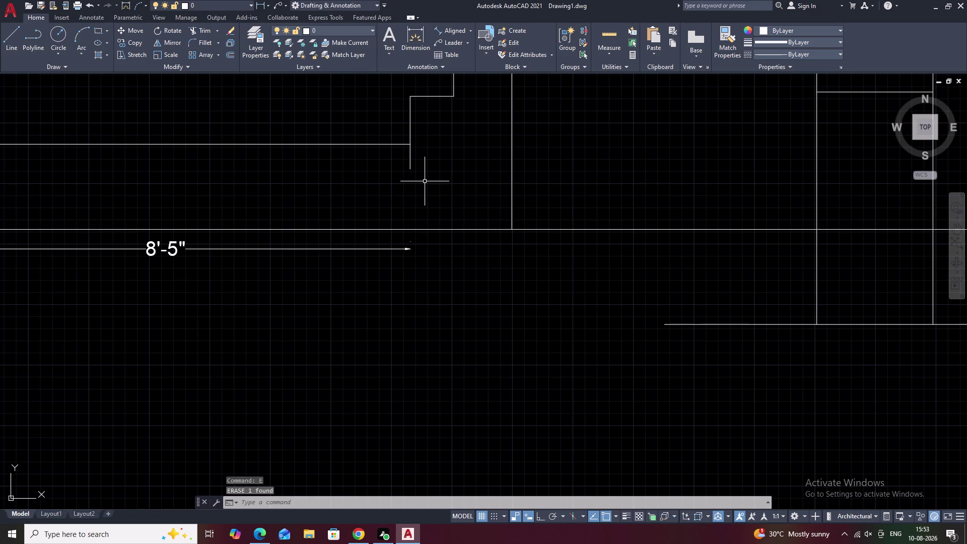
text(l)
key(space)
click(412, 171)
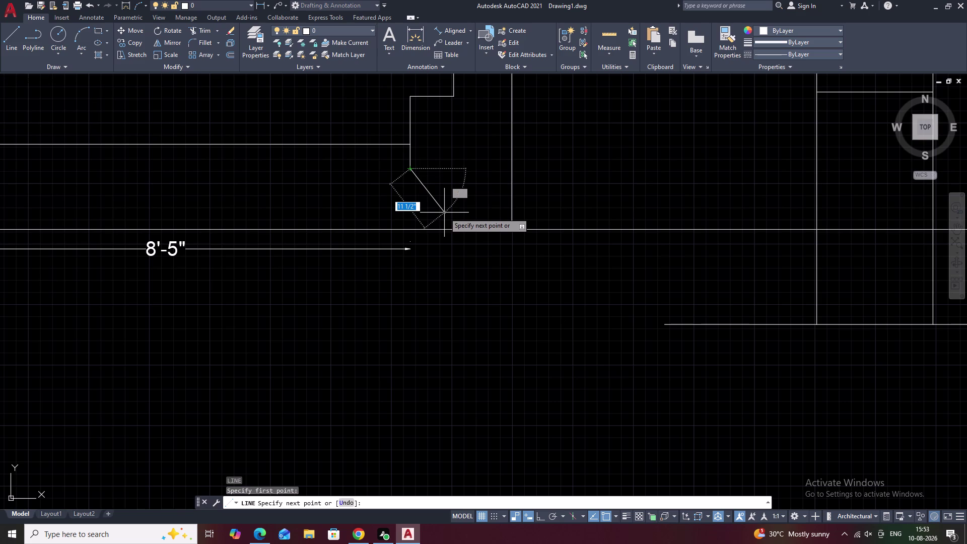
key(shift+at)
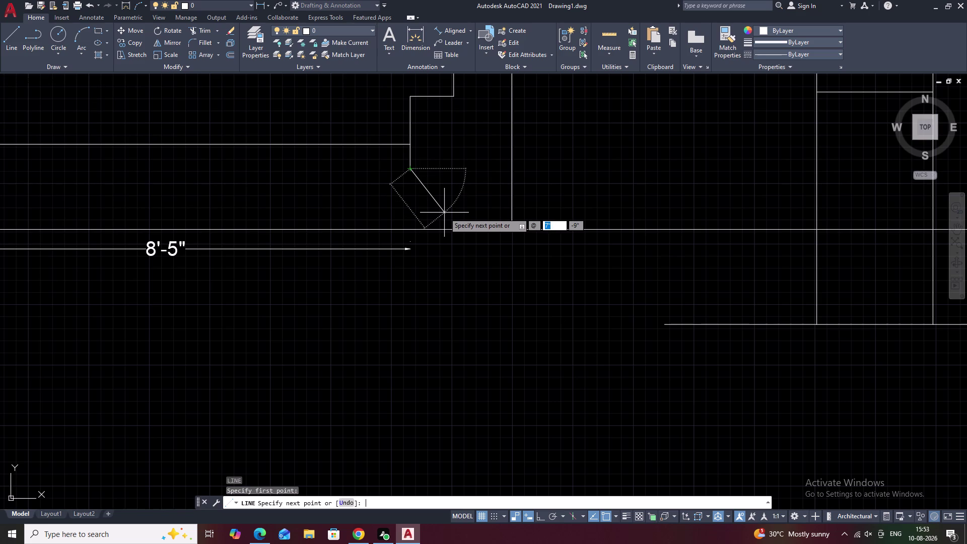
key(9)
key(shift+less)
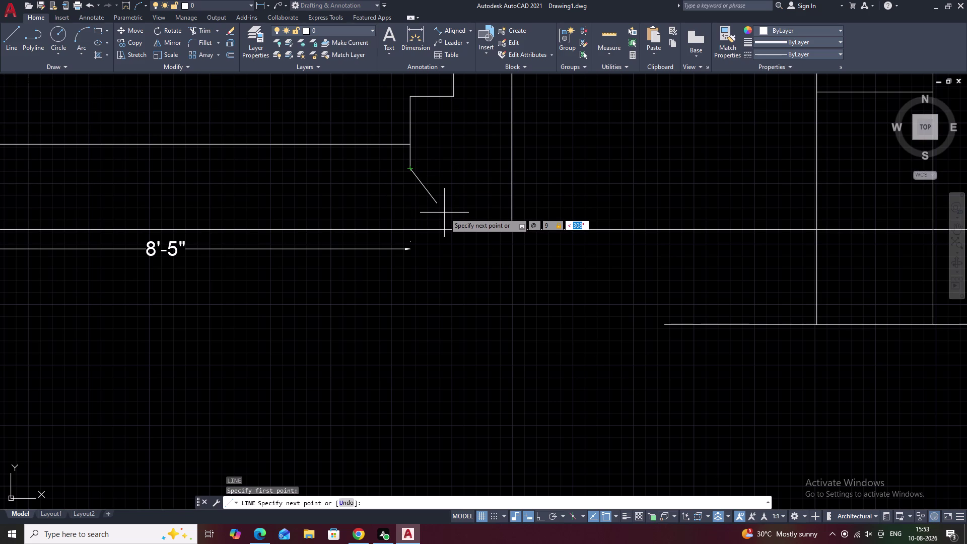
text(315)
key(space)
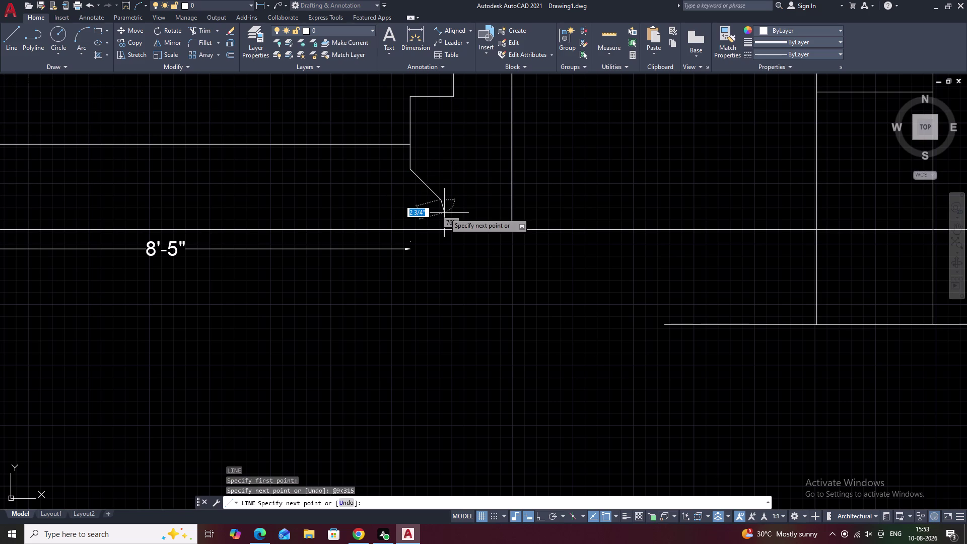
key(Escape)
Extend the new 9-inch chamfer line down to the baseline.
scroll(up, 3)
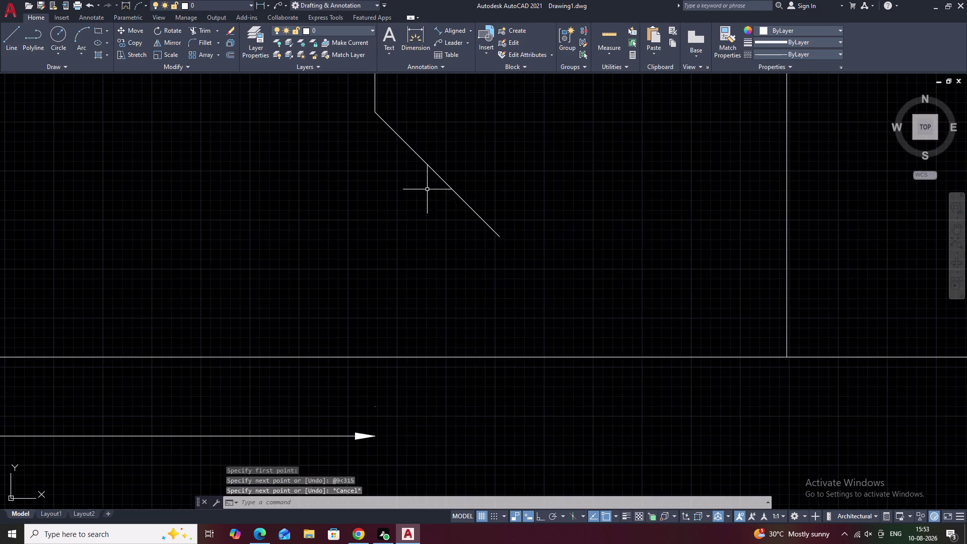
scroll(down, 3)
scroll(up, 3)
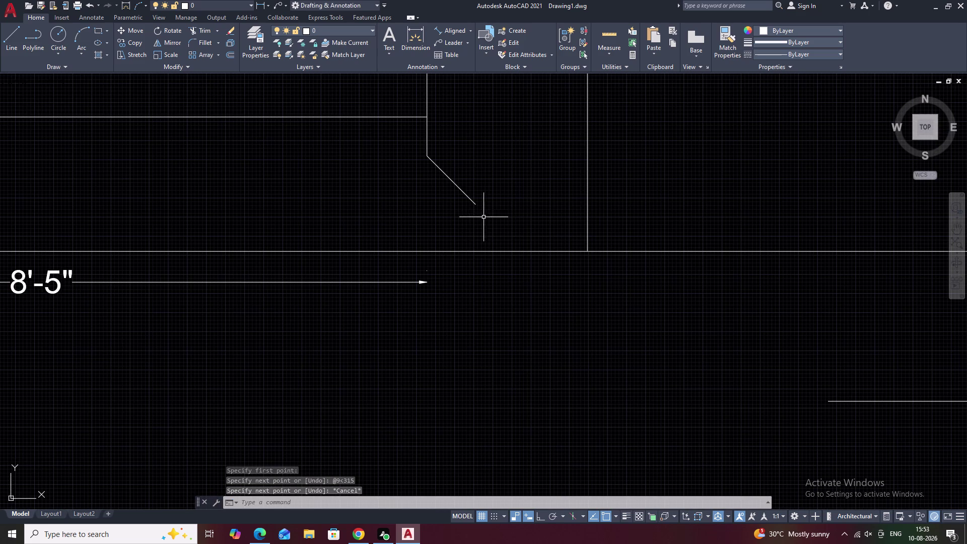
text(ex)
key(space)
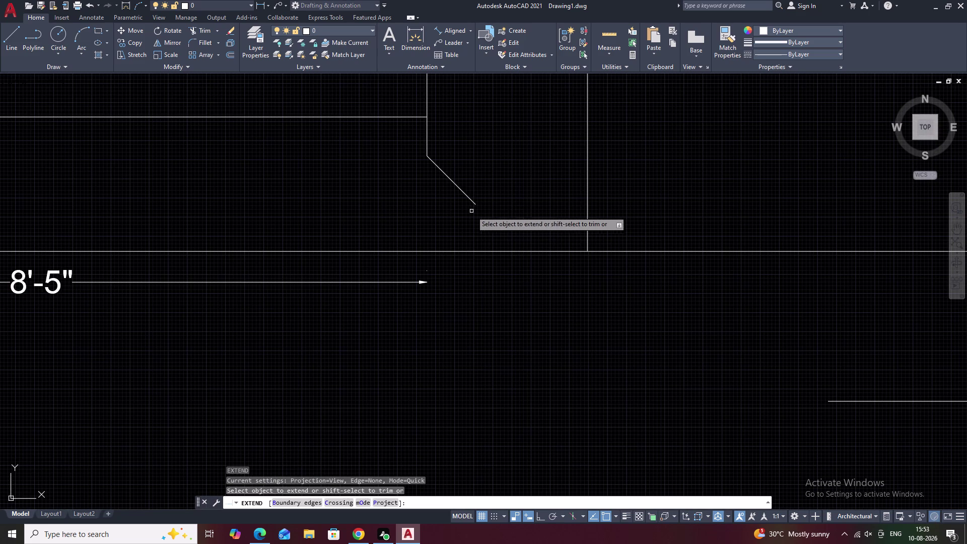
click(474, 201)
key(Escape)
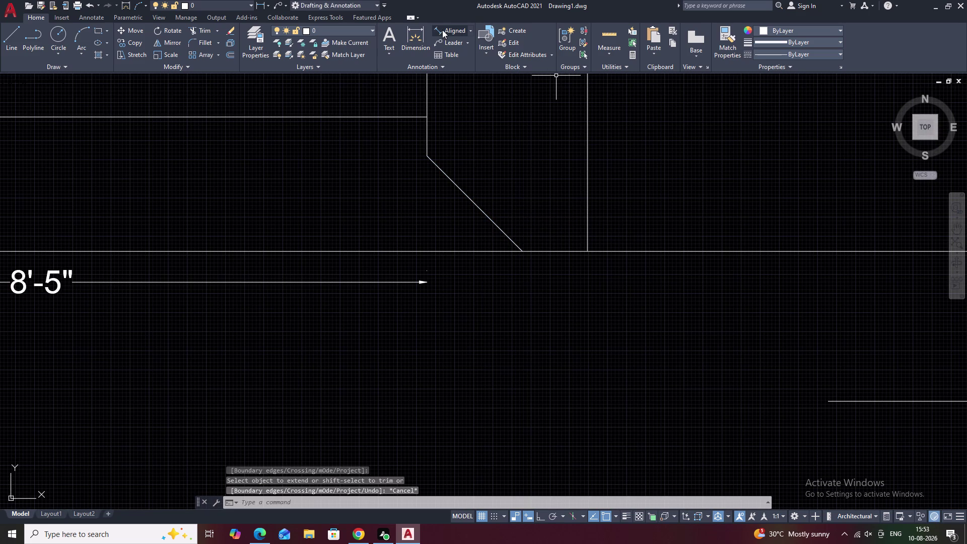
Cancel a first aligned dimension attempt between two base-row points.
click(442, 30)
click(591, 251)
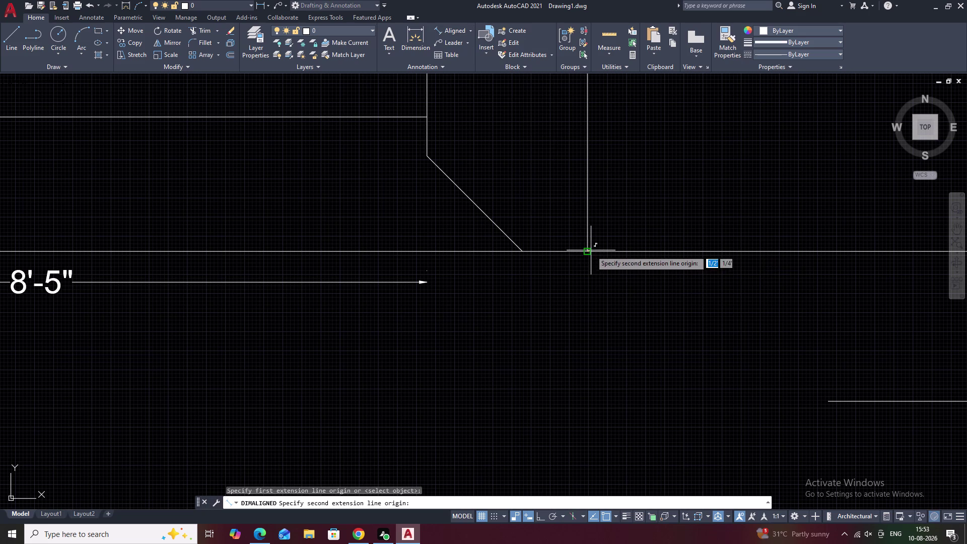
click(525, 252)
key(Escape)
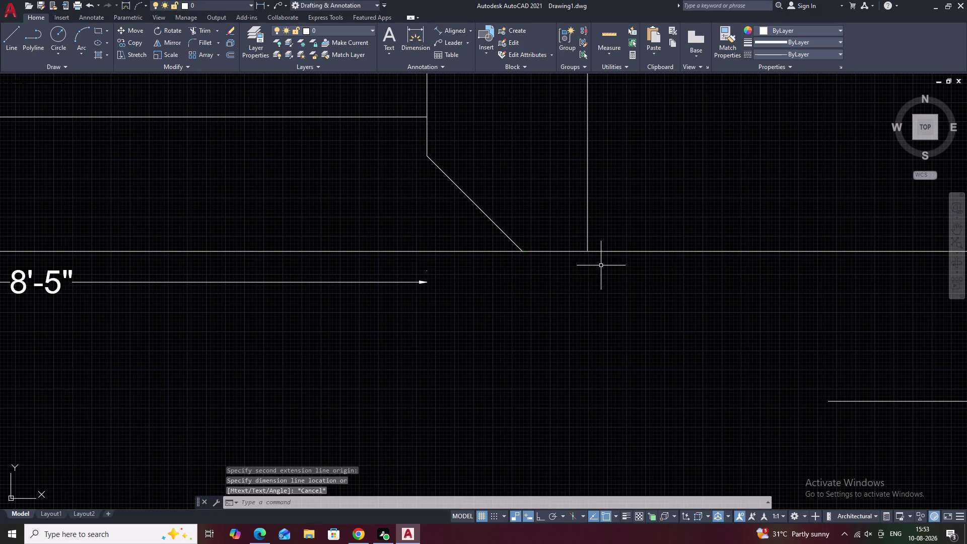
scroll(down, 3)
scroll(up, 3)
scroll(down, 3)
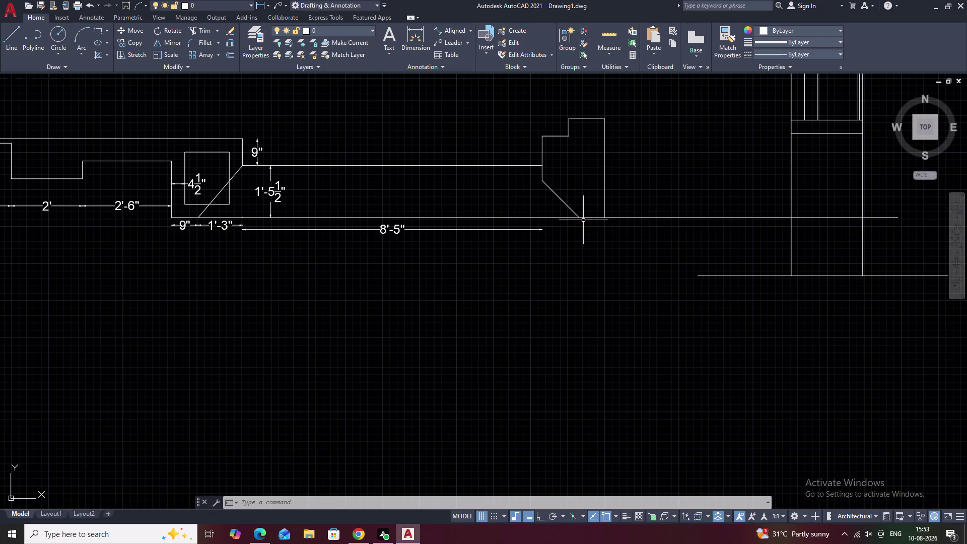
scroll(up, 3)
key(space)
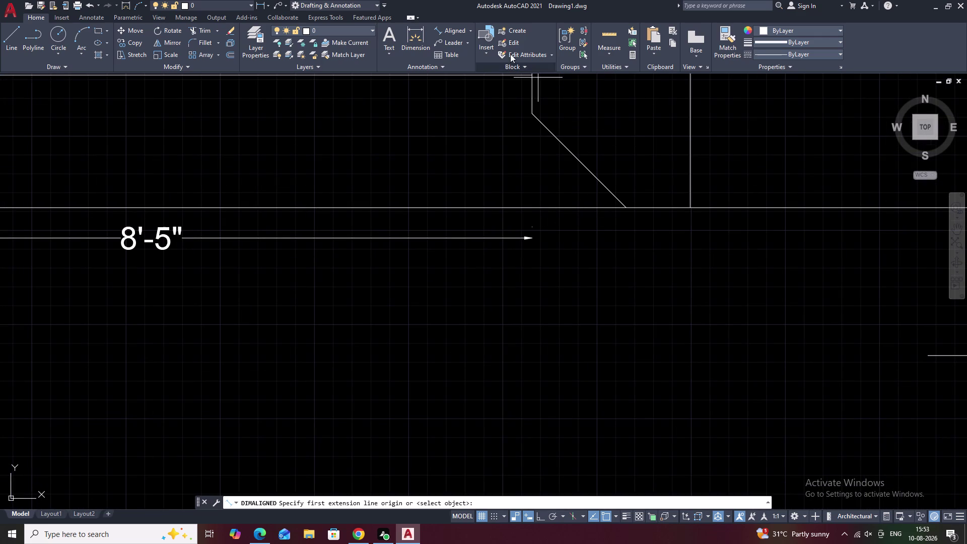
Abandon a second aligned dimension attempt and pan to the roof profile.
click(448, 28)
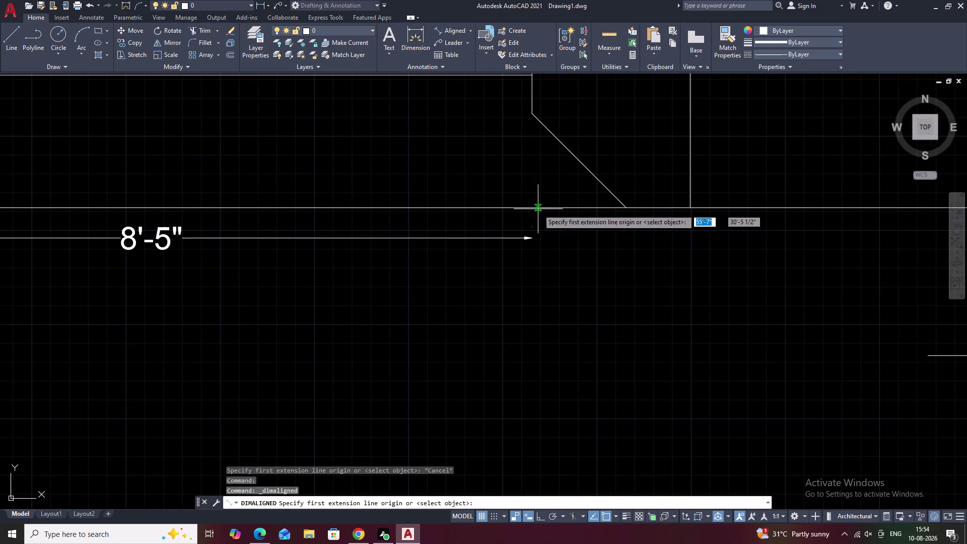
click(532, 207)
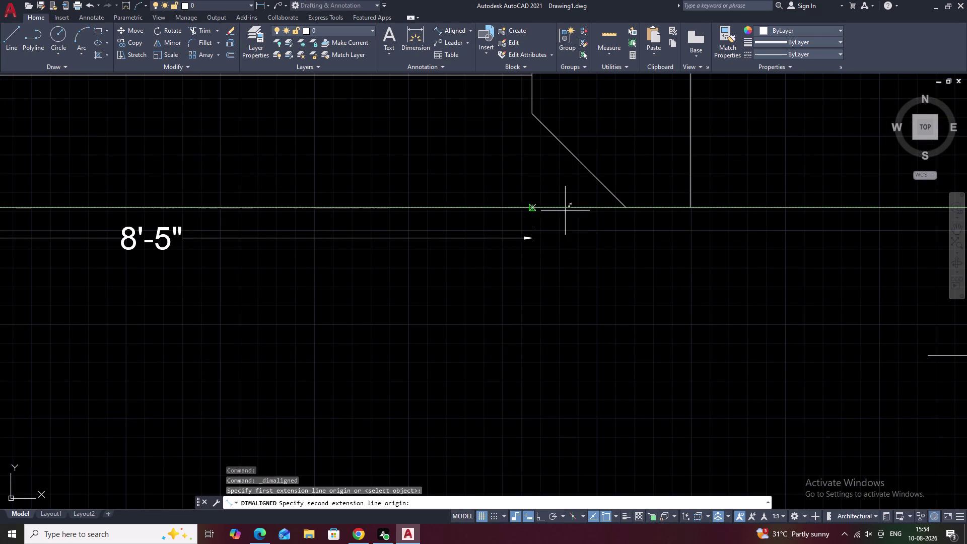
click(626, 207)
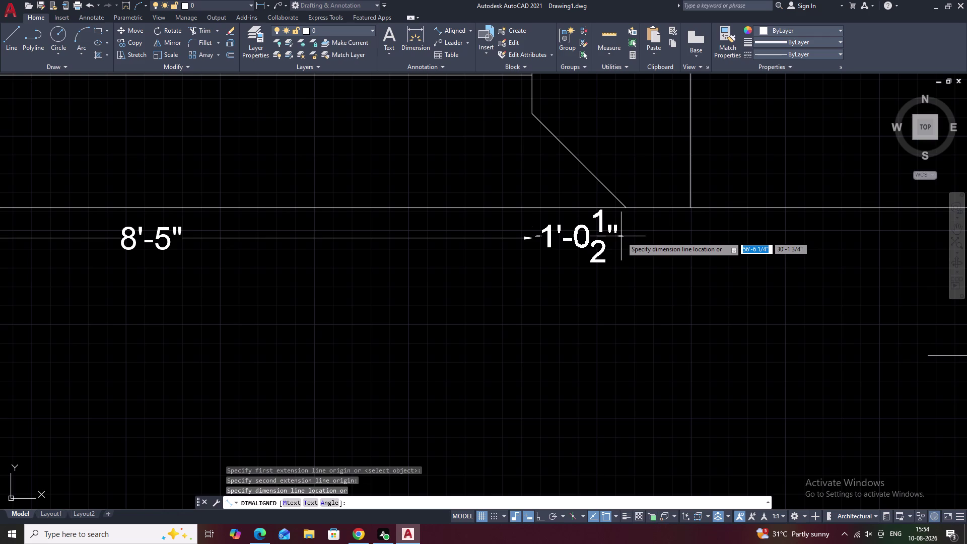
key(Escape)
scroll(down, 3)
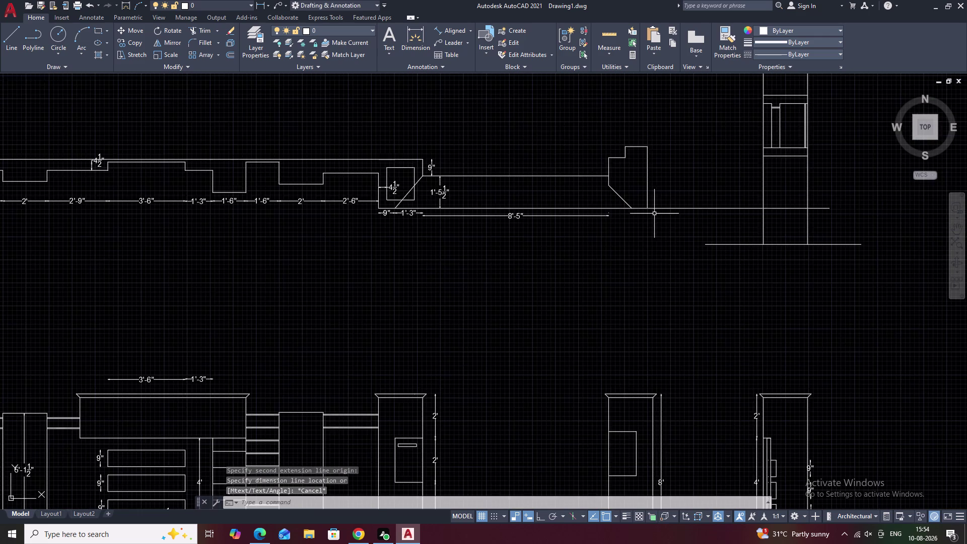
scroll(down, 3)
middle_drag(655, 207, 595, 224)
scroll(up, 3)
Place a 1'-0 1/2" aligned dimension from the chamfer foot to the 8'-5" dimension's end.
key(space)
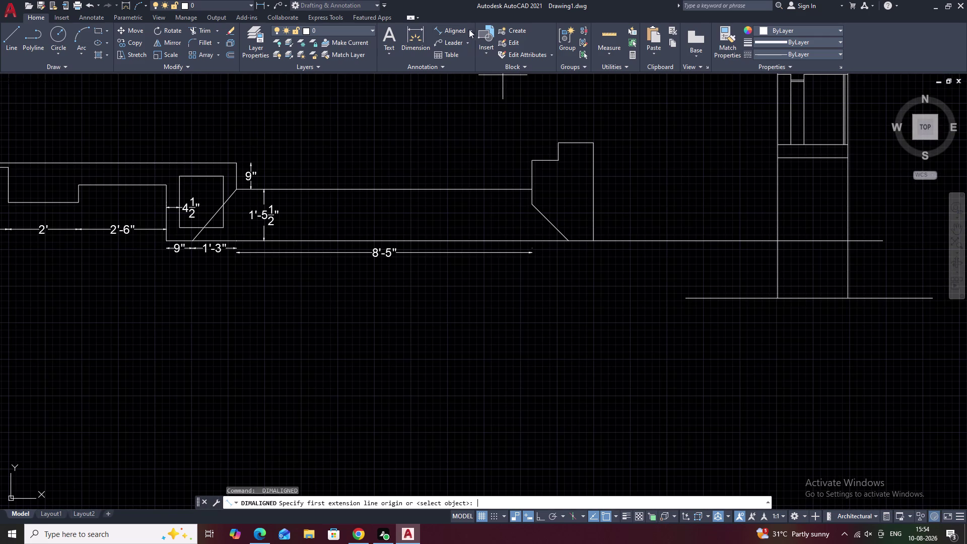
click(454, 29)
scroll(up, 3)
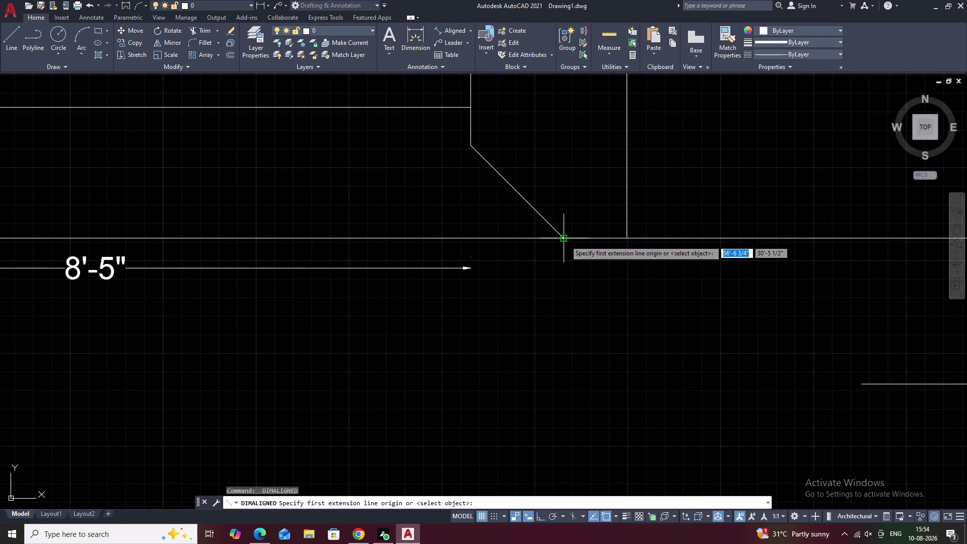
click(565, 238)
click(470, 237)
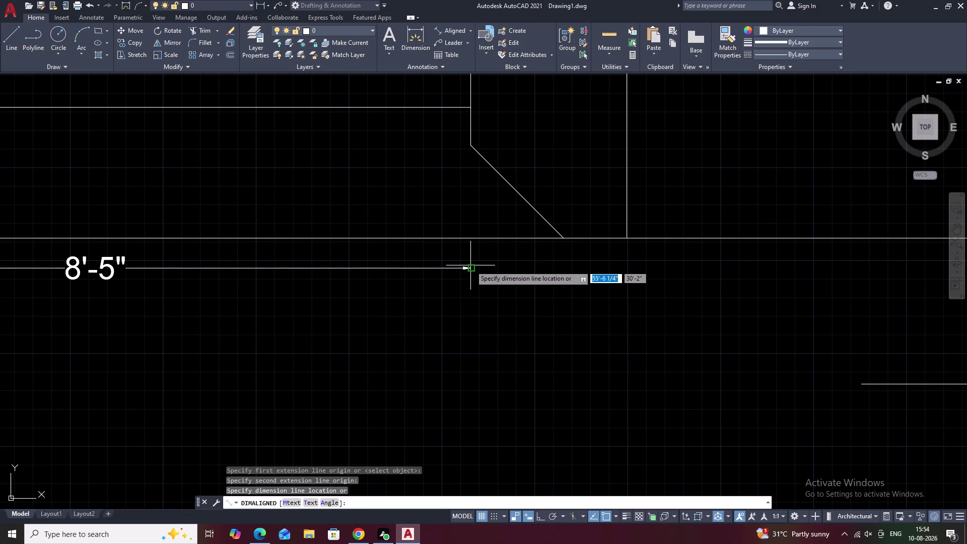
click(471, 271)
Cancel an extra aligned dimension, then select the vertical edge right of the chamfer.
key(space)
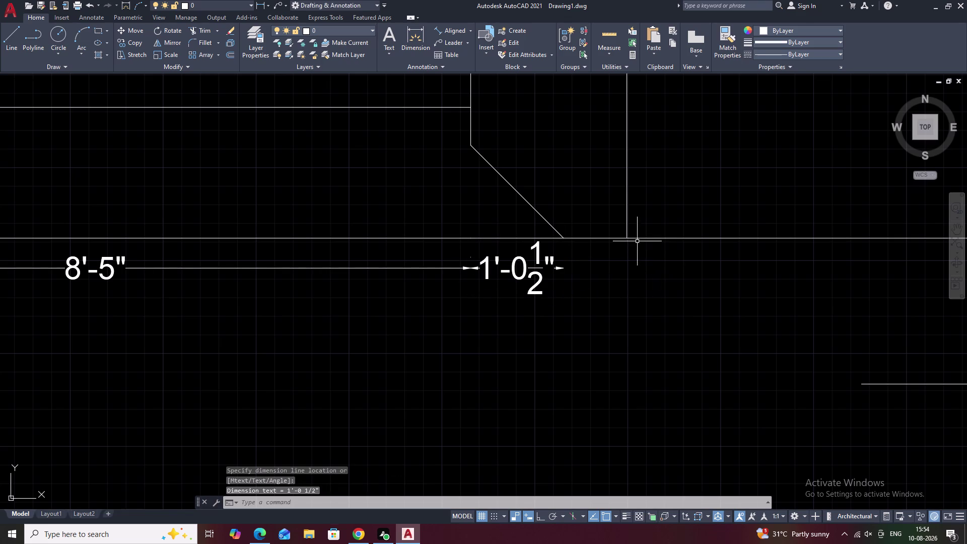
click(628, 237)
click(563, 239)
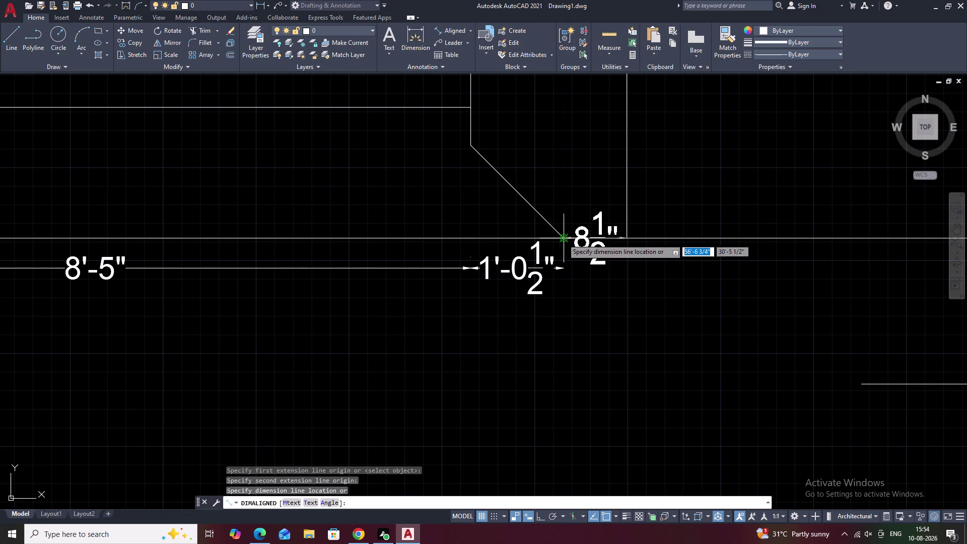
key(Escape)
scroll(down, 3)
middle_drag(656, 249, 653, 272)
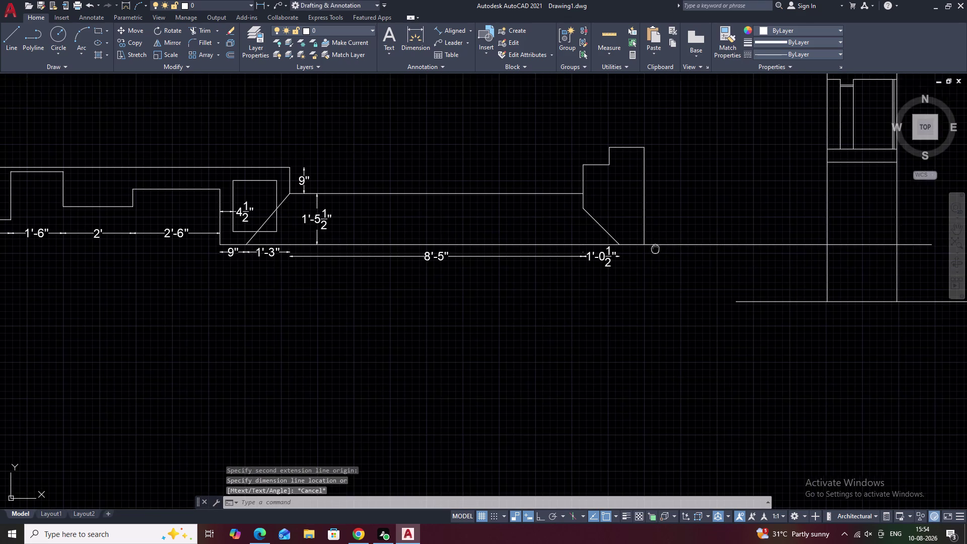
middle_drag(653, 272, 652, 277)
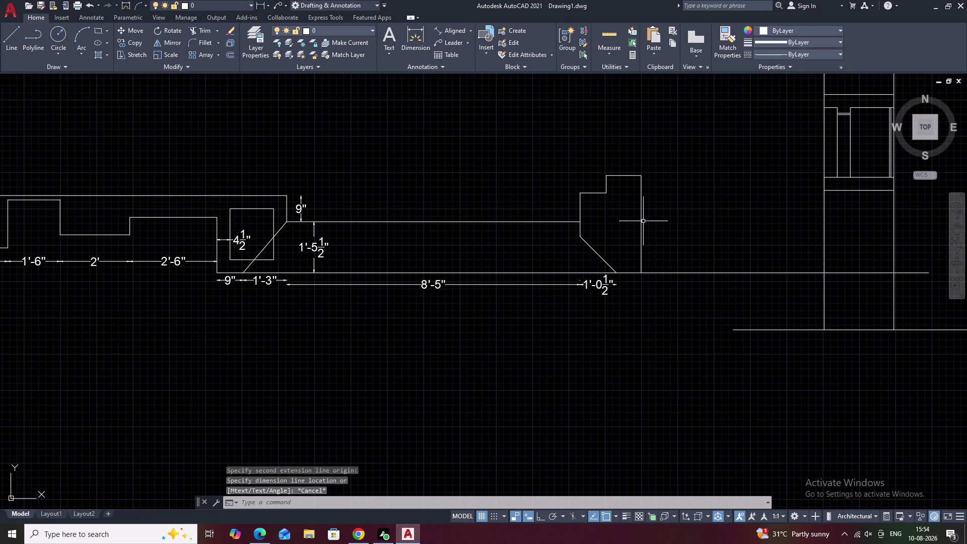
click(642, 221)
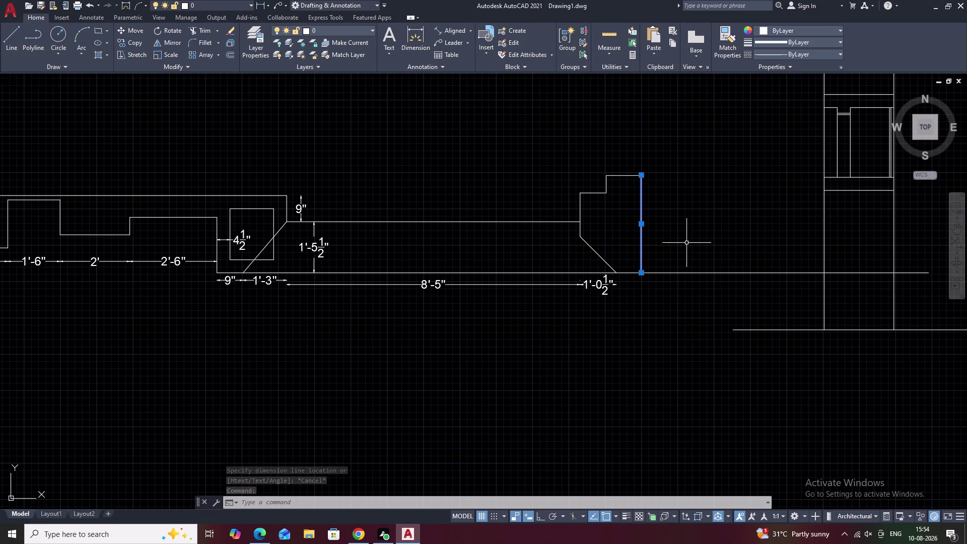
Clear the selection and abandon an erase attempt on another object.
key(e)
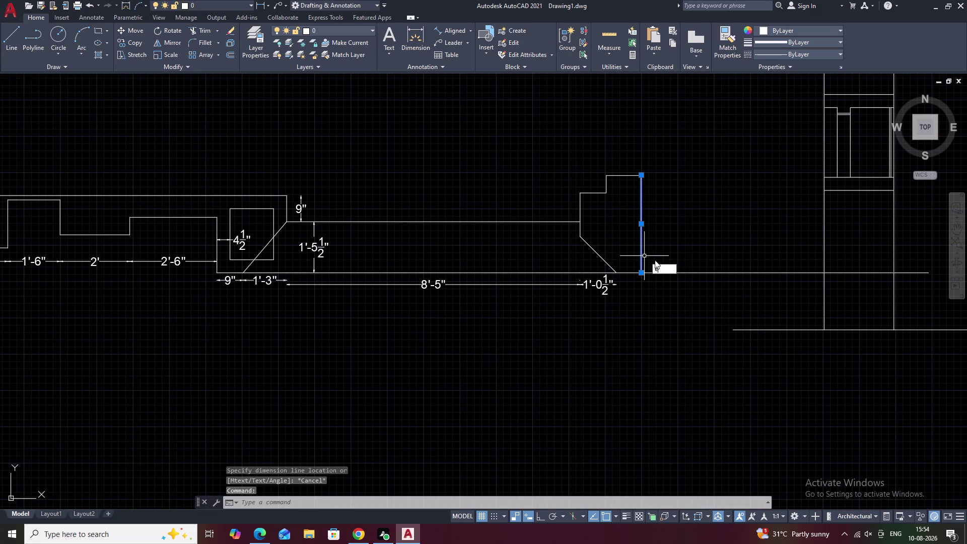
key(Escape)
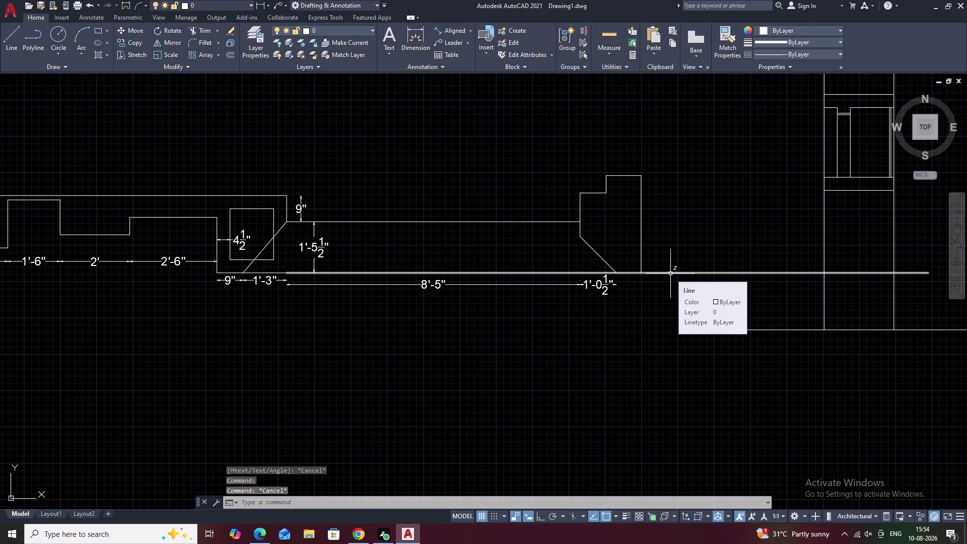
text(e)
key(space)
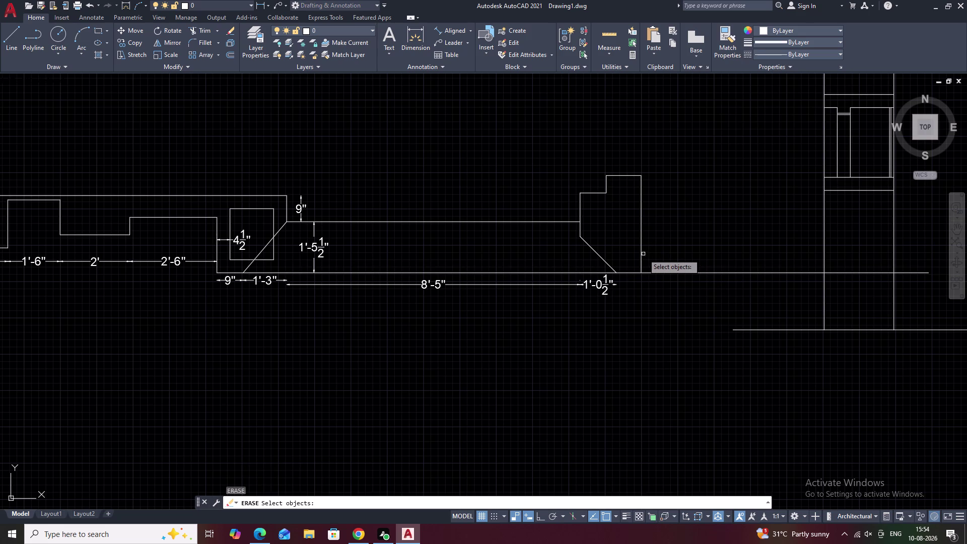
click(643, 248)
key(Escape)
key(Escape)
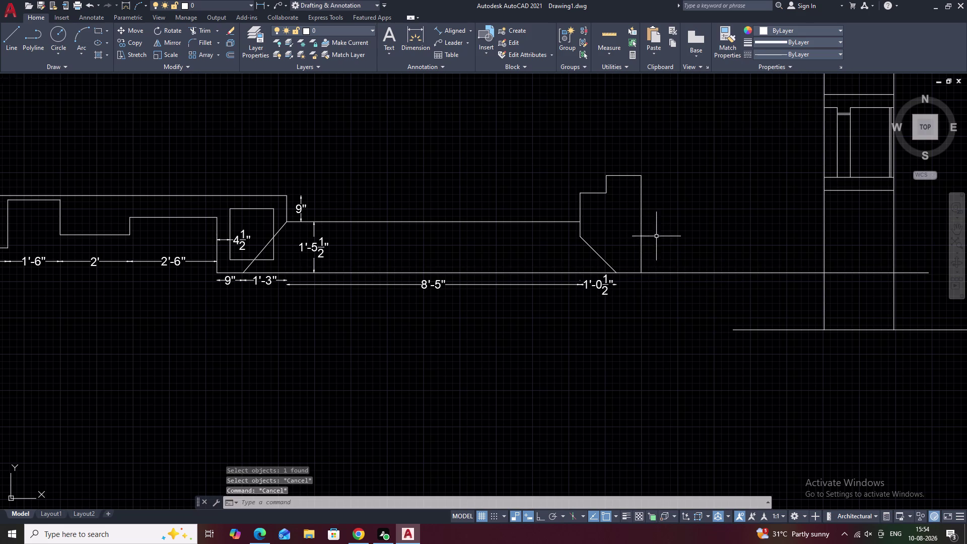
Erase the 1'-0 1/2" dimension, then clear the chamfer diagonal's selection.
click(608, 286)
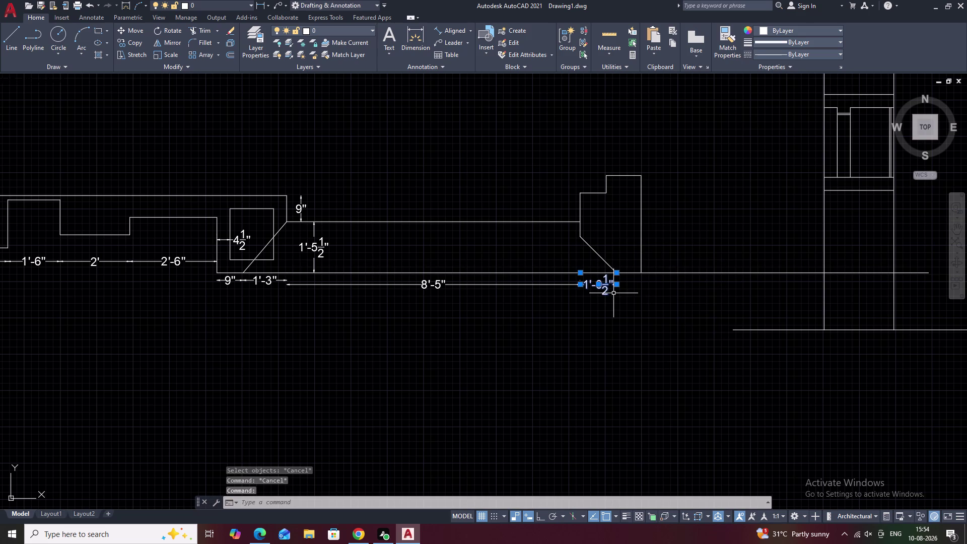
text(e)
key(space)
scroll(up, 3)
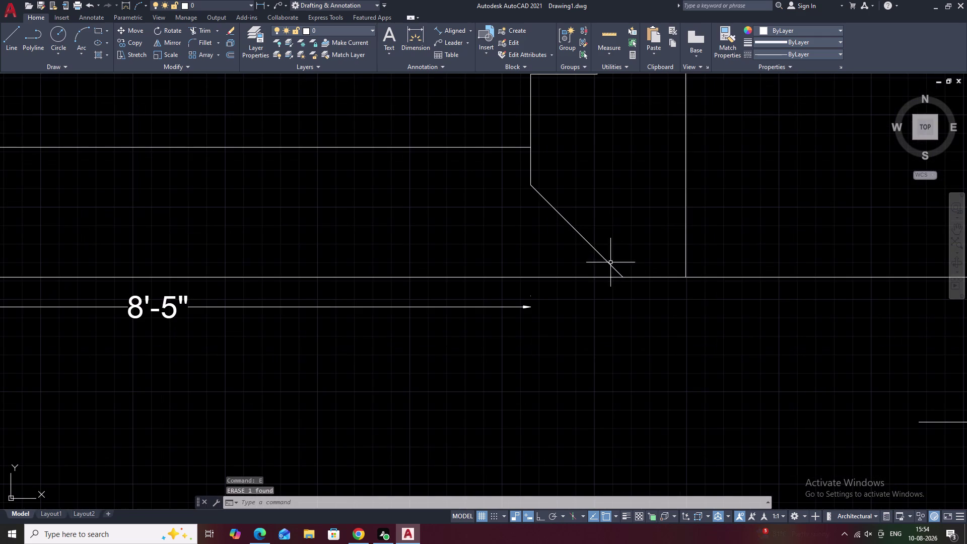
click(603, 256)
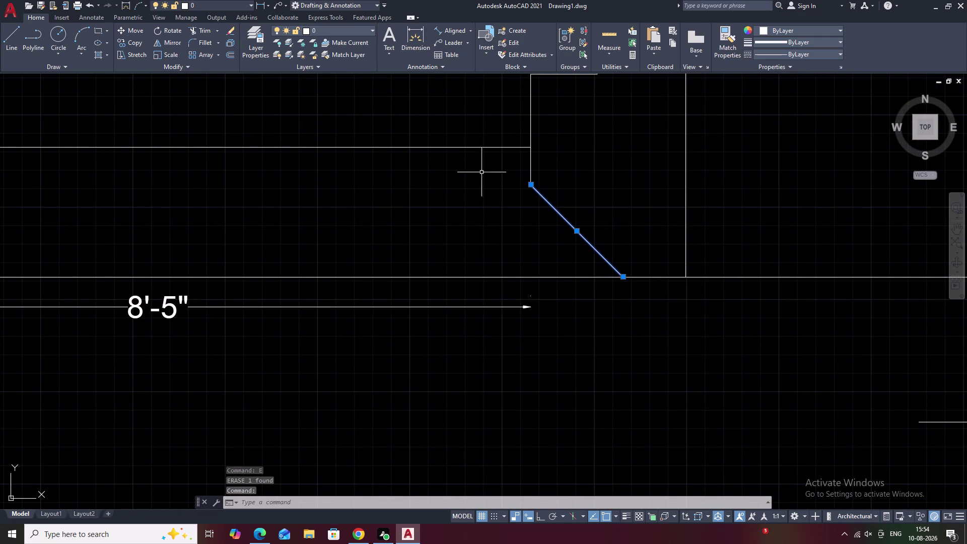
key(Escape)
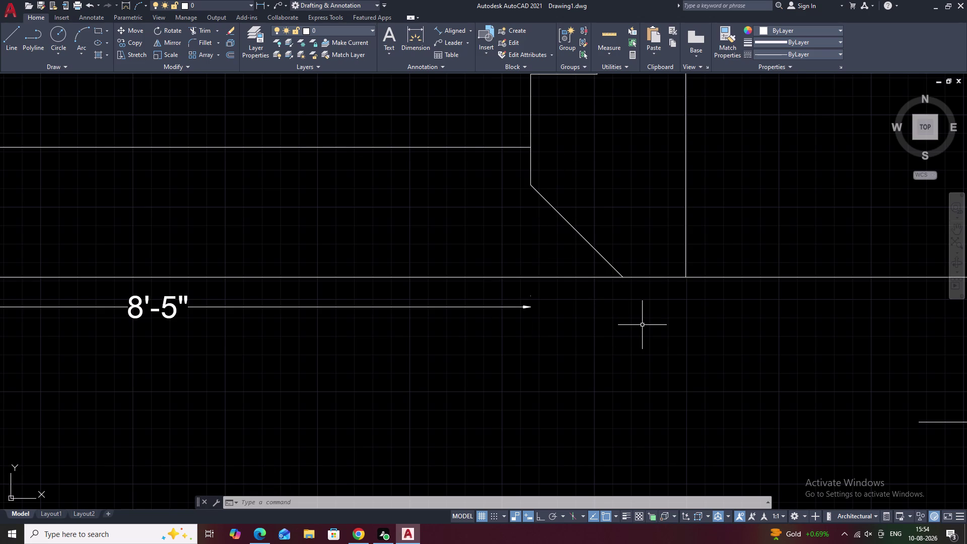
Extend the vertical edge above the chamfer down to the base line.
text(ex)
key(space)
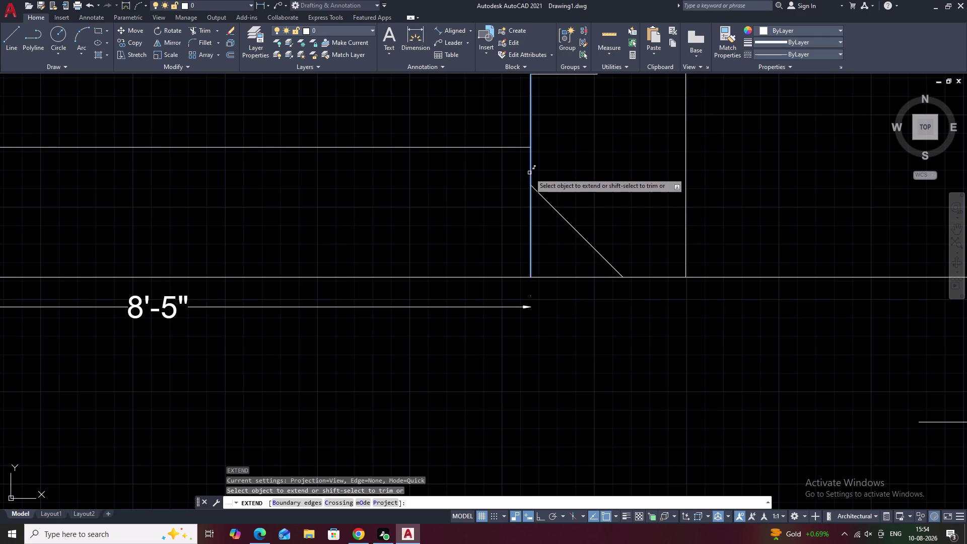
click(530, 169)
key(Escape)
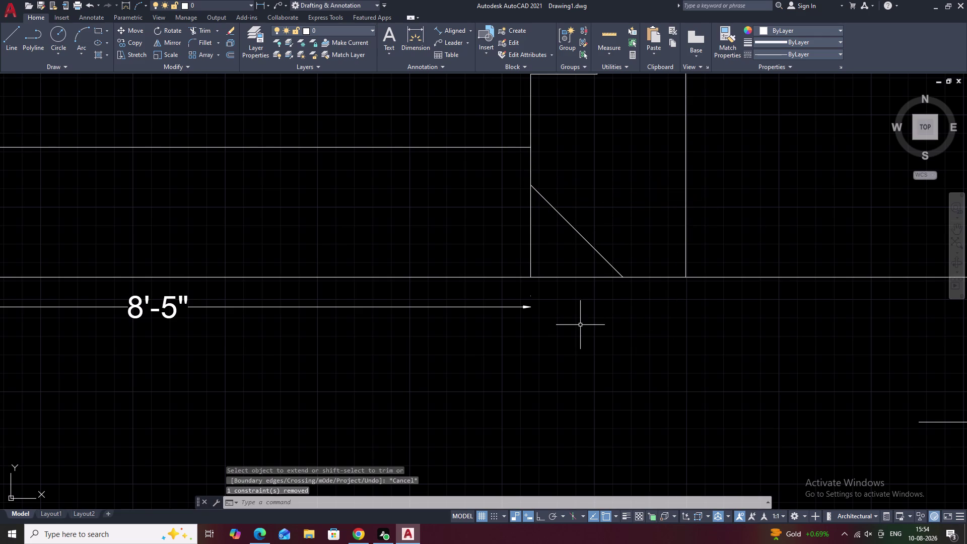
Offset the vertical edge 9 inches to the right.
text(o 9)
key(space)
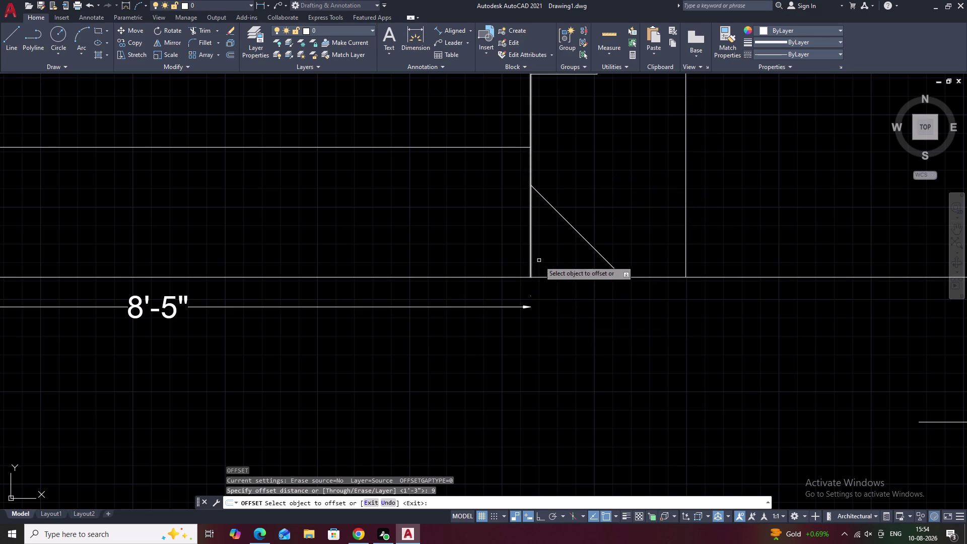
key(Escape)
key(Escape)
text(o)
key(space)
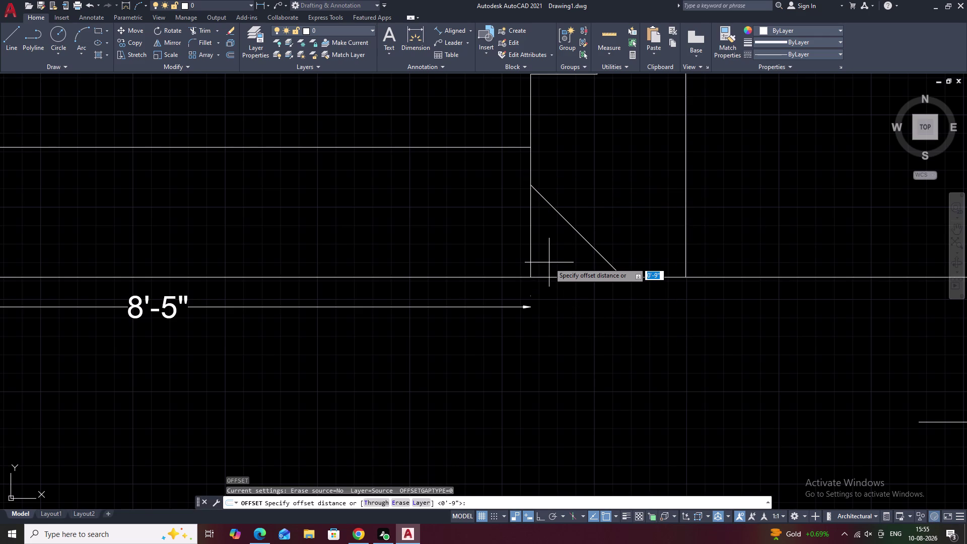
text(9)
key(space)
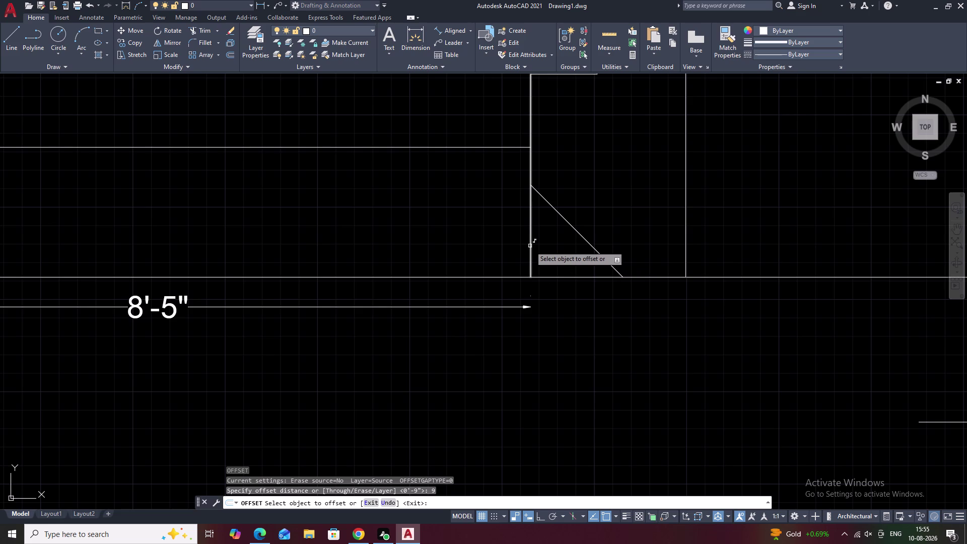
click(531, 248)
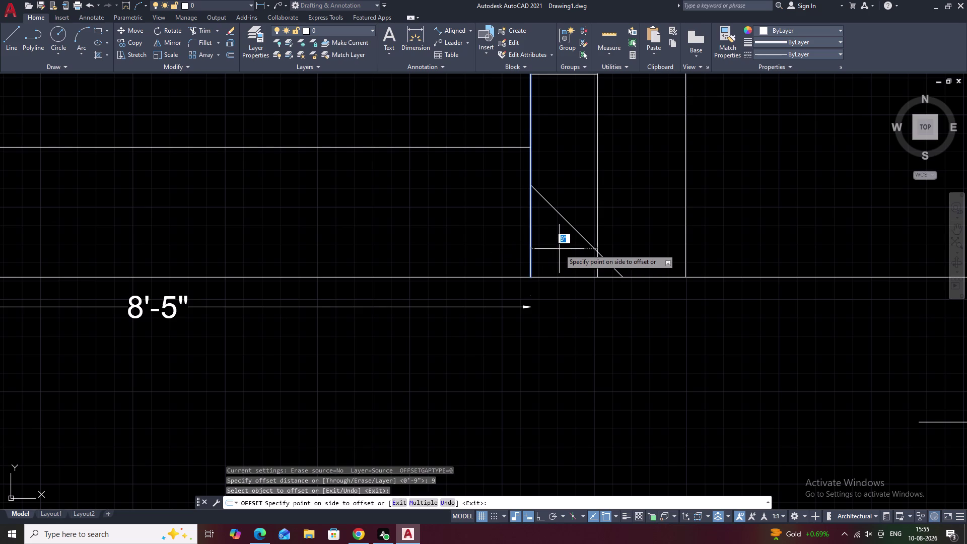
click(559, 249)
key(Escape)
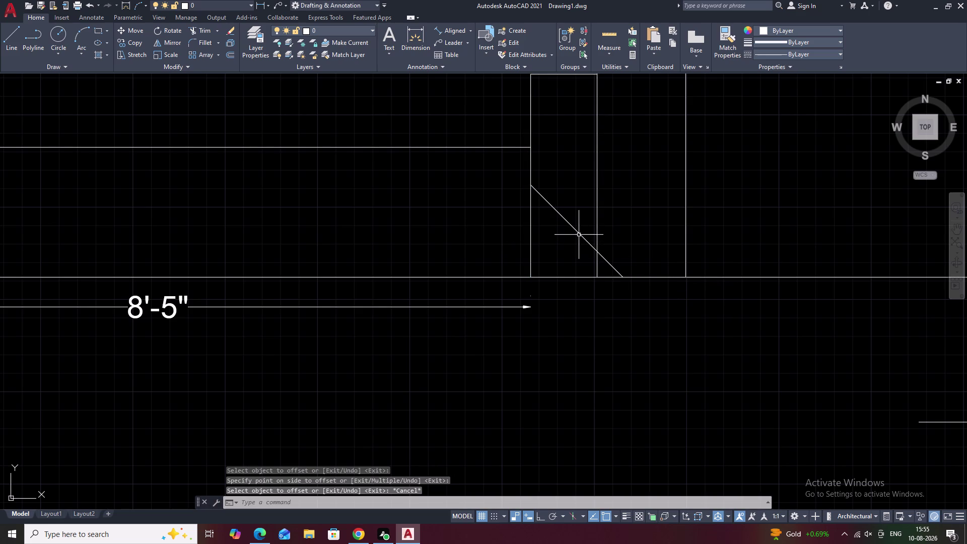
click(579, 234)
key(Escape)
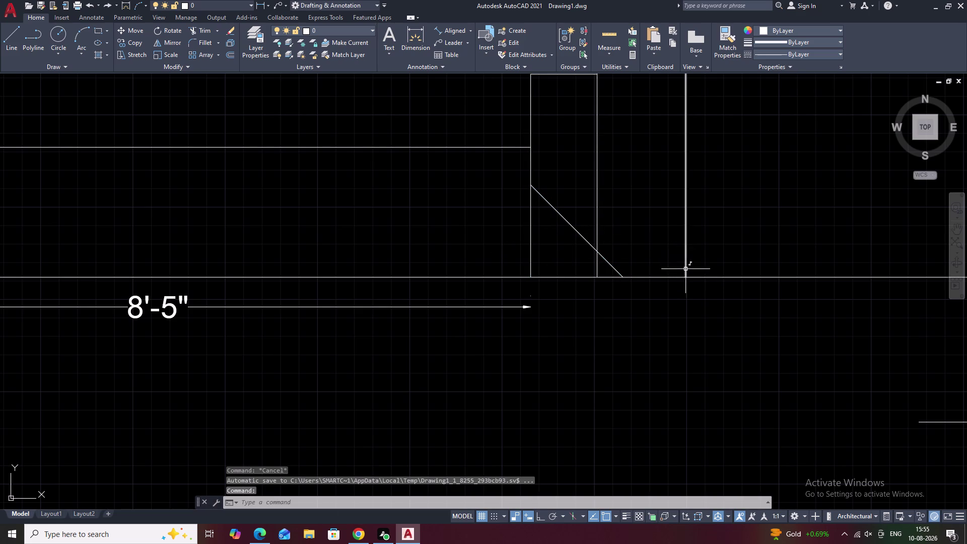